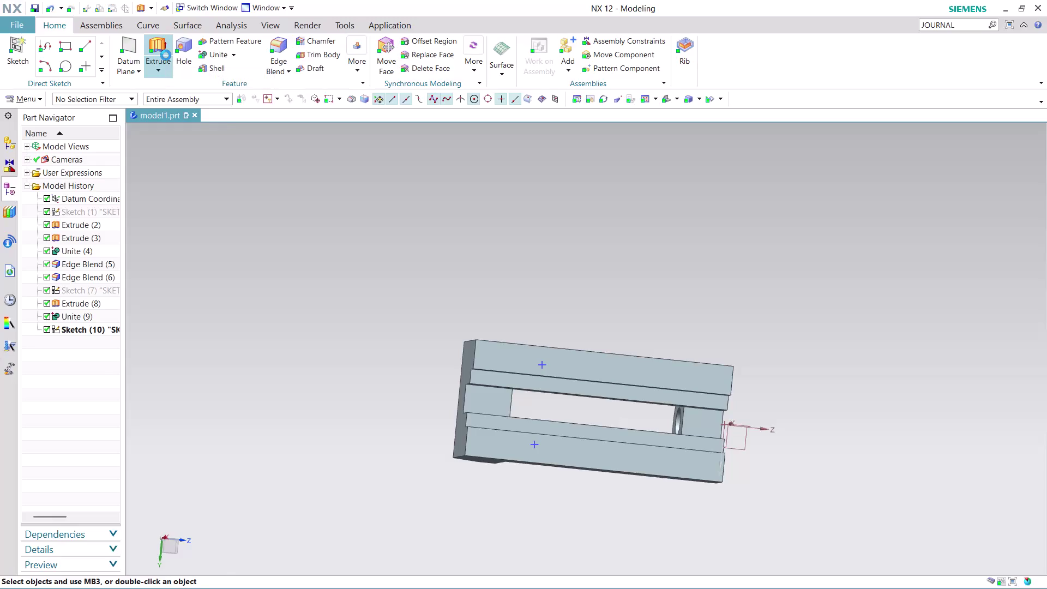
Dismiss the license error and pick the Circle tool for a new sketch.
click(187, 53)
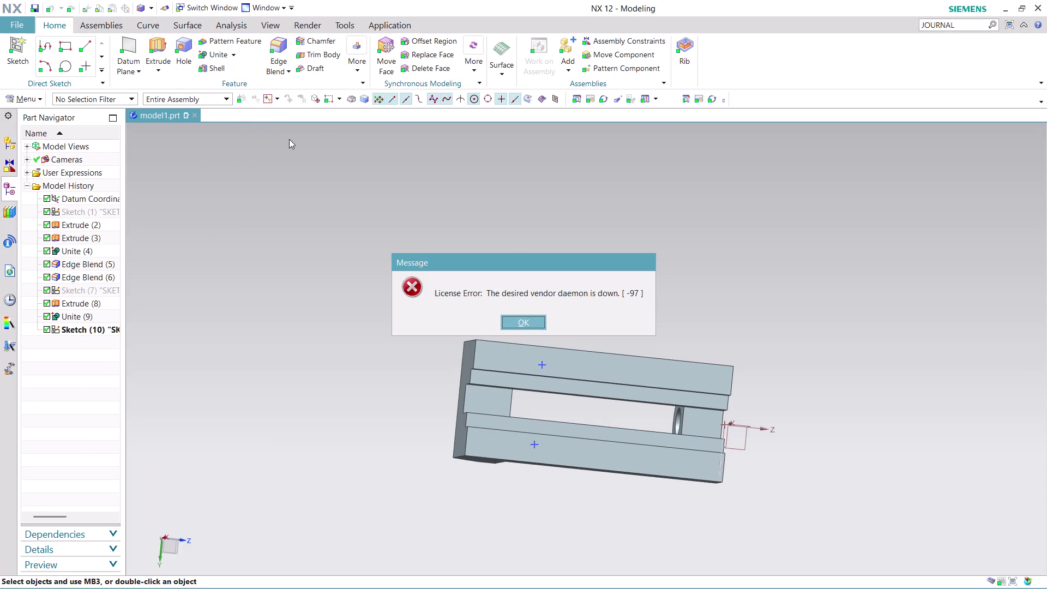
click(354, 67)
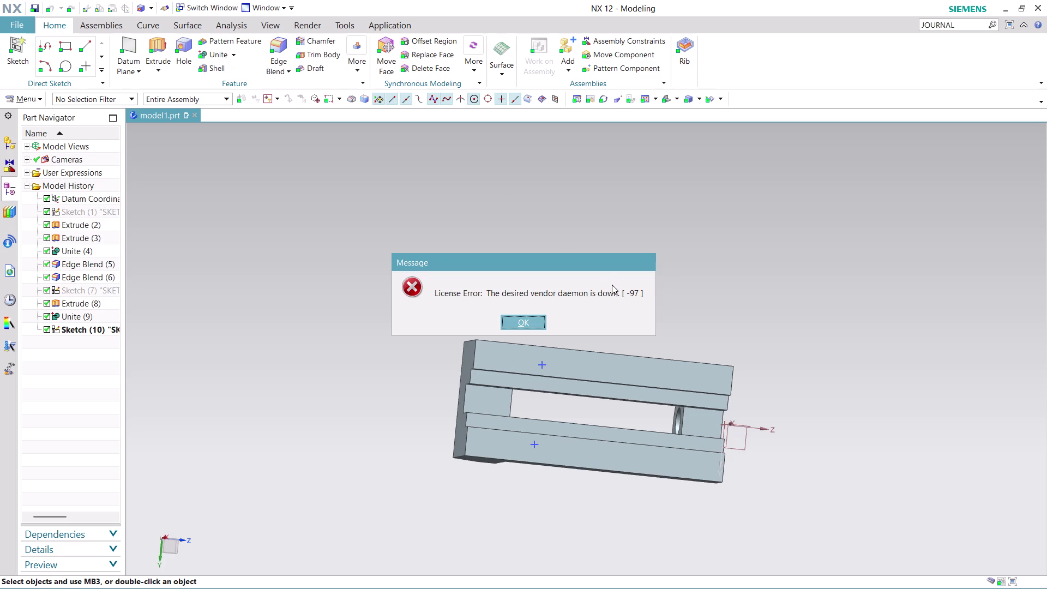
click(531, 323)
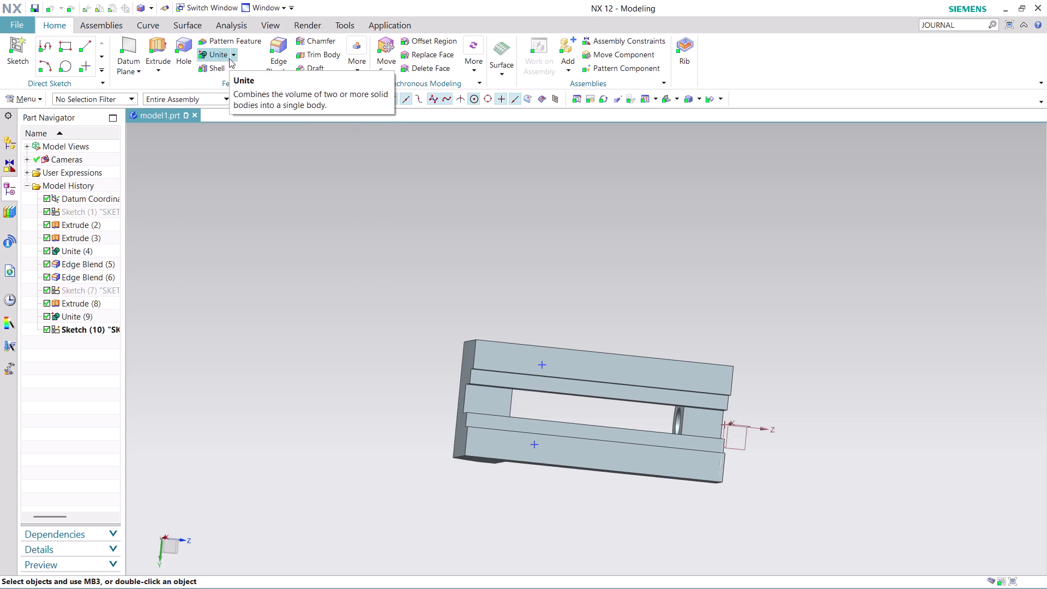
click(64, 62)
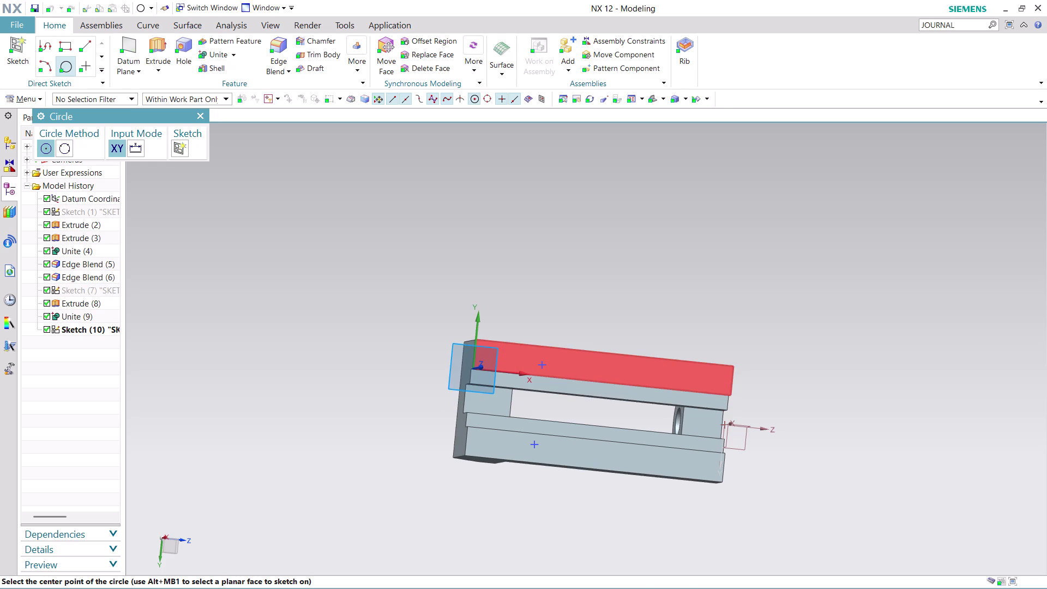
Draw a 6 mm diameter circle centred on the top face edge.
click(542, 365)
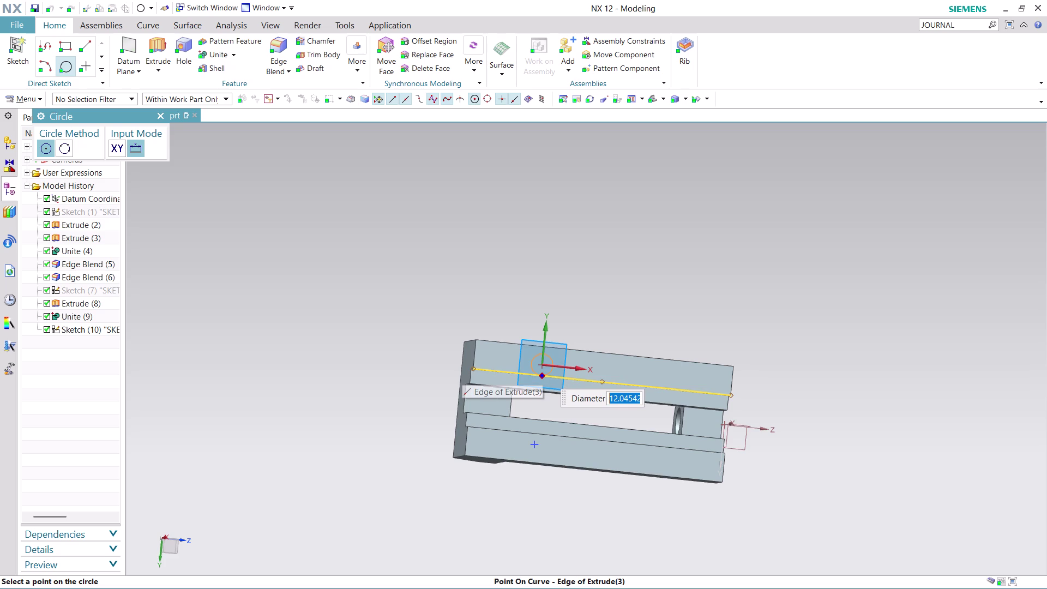
key(6)
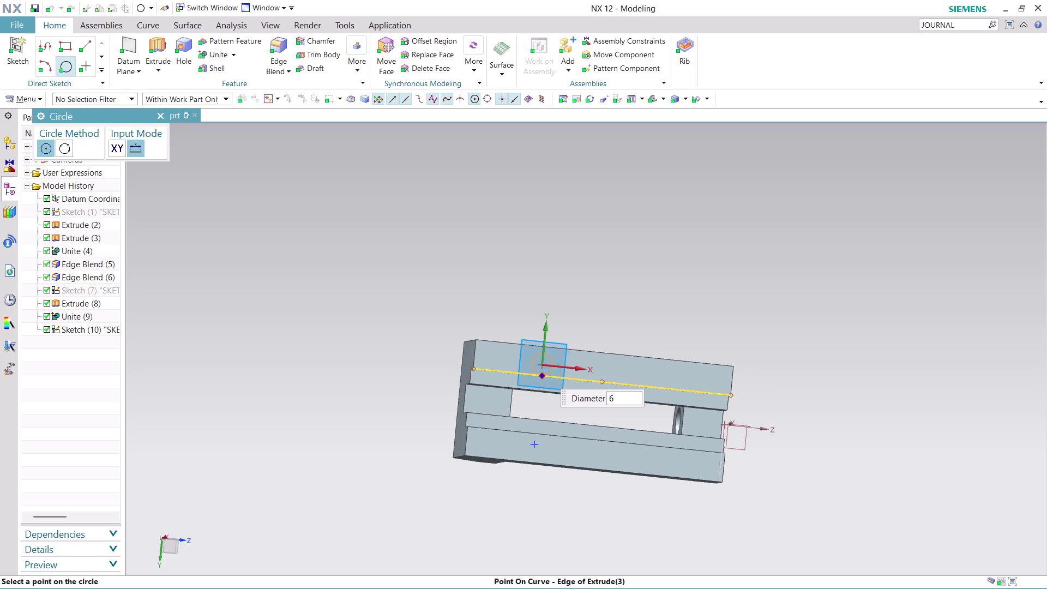
key(Return)
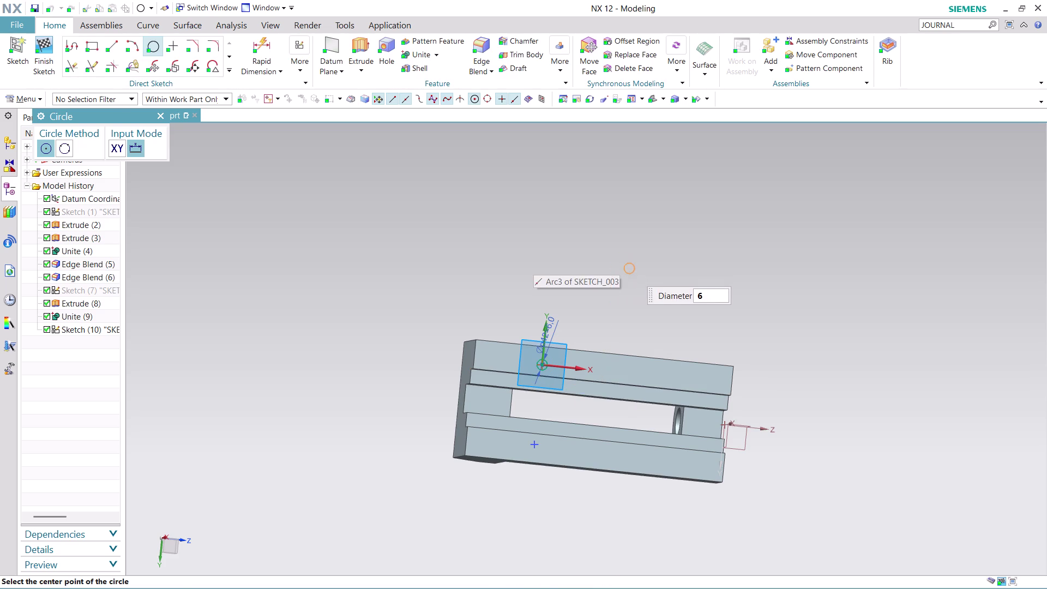
key(Escape)
key(Escape)
Zoom in to check the circle, then browse the More commands gallery.
scroll(up, 3)
scroll(up, 3)
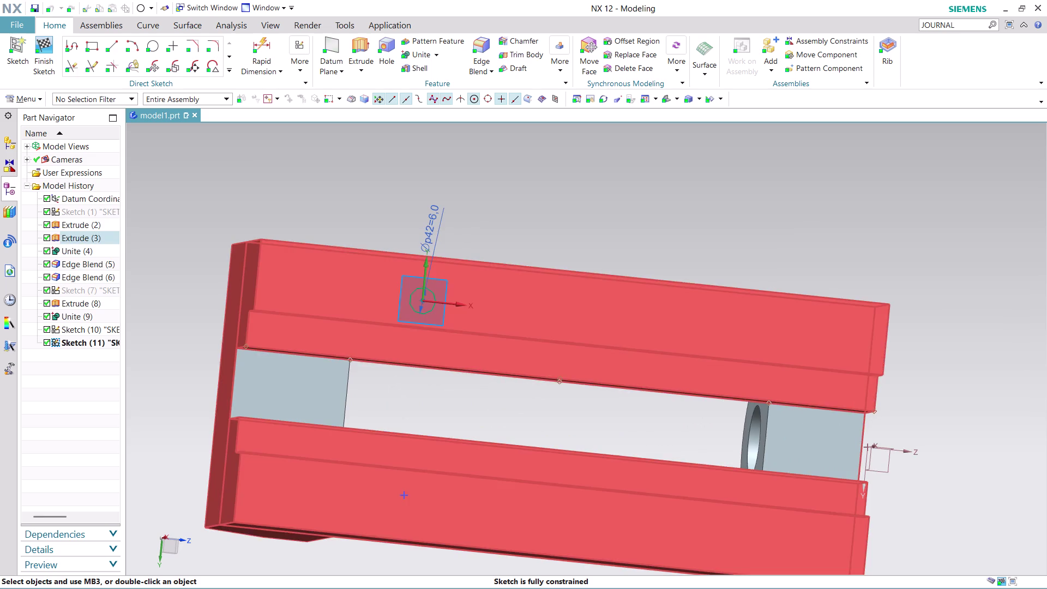
scroll(up, 3)
click(488, 252)
key(Escape)
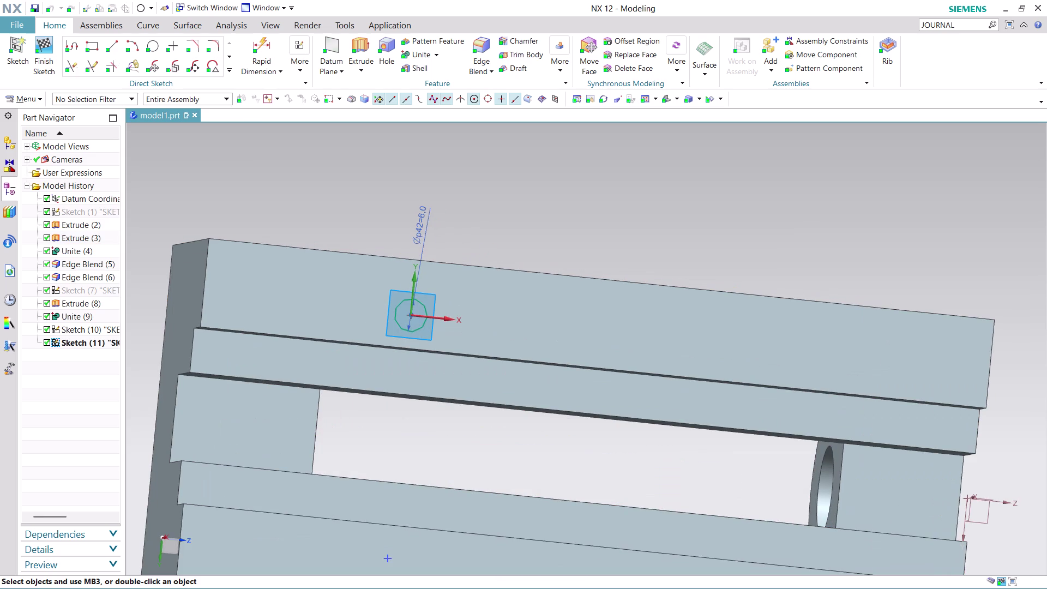
key(Escape)
click(487, 255)
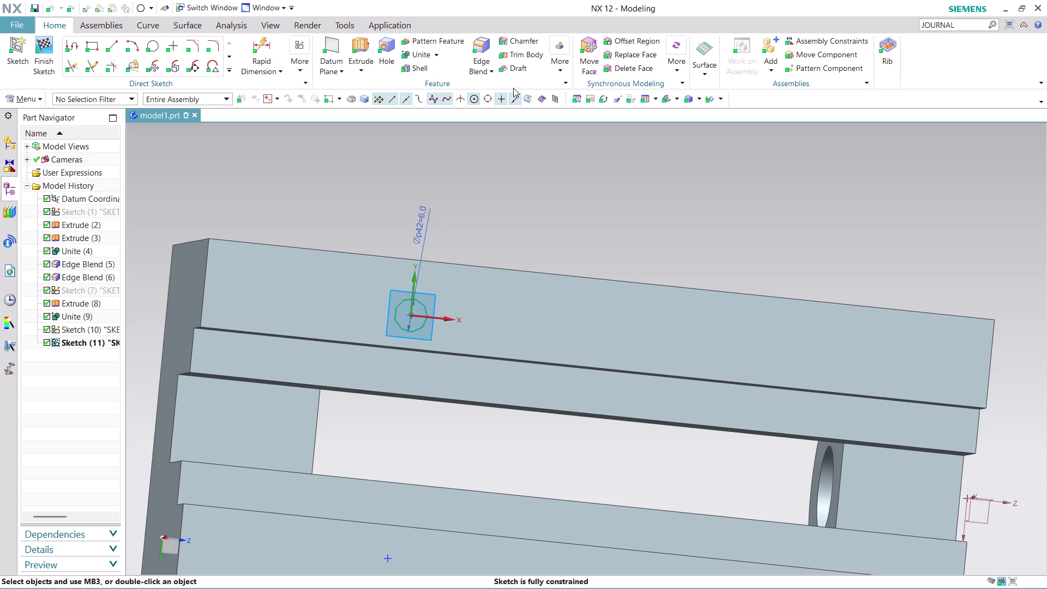
click(566, 70)
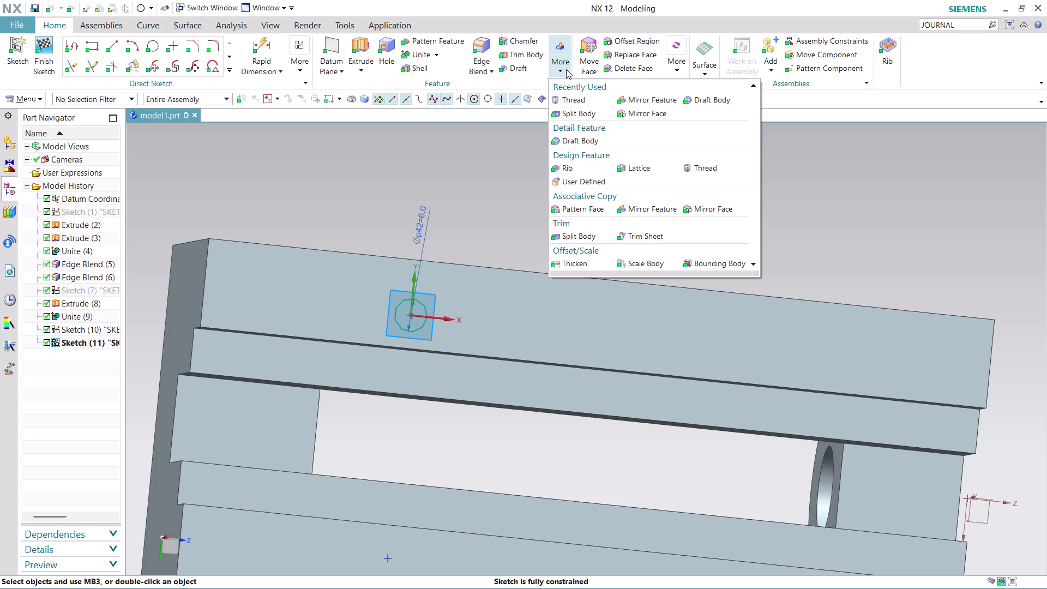
Close the command gallery, finish the circle sketch and zoom out to the block.
key(Escape)
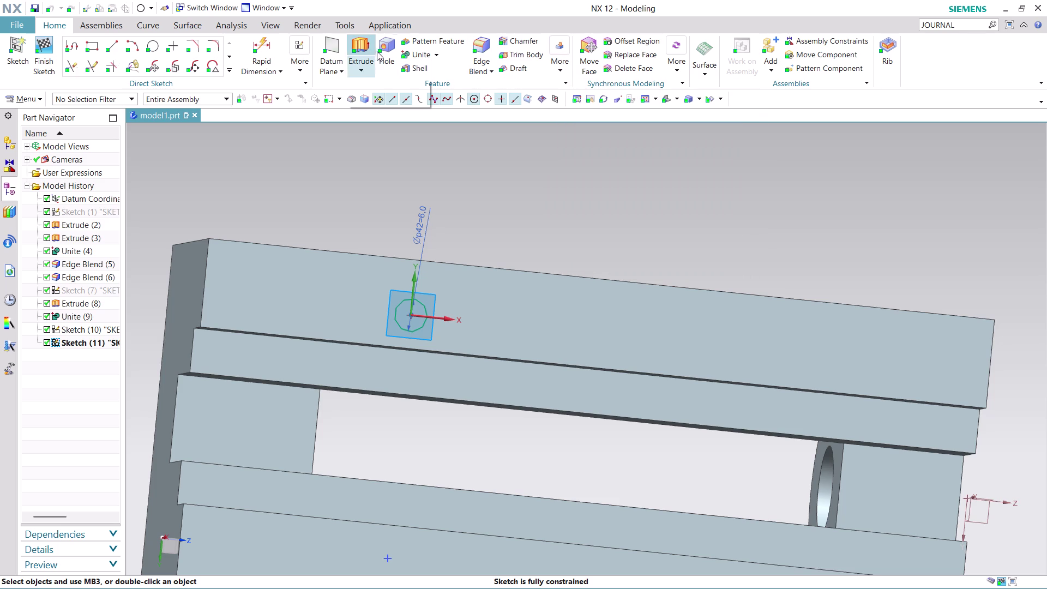
click(389, 52)
click(538, 326)
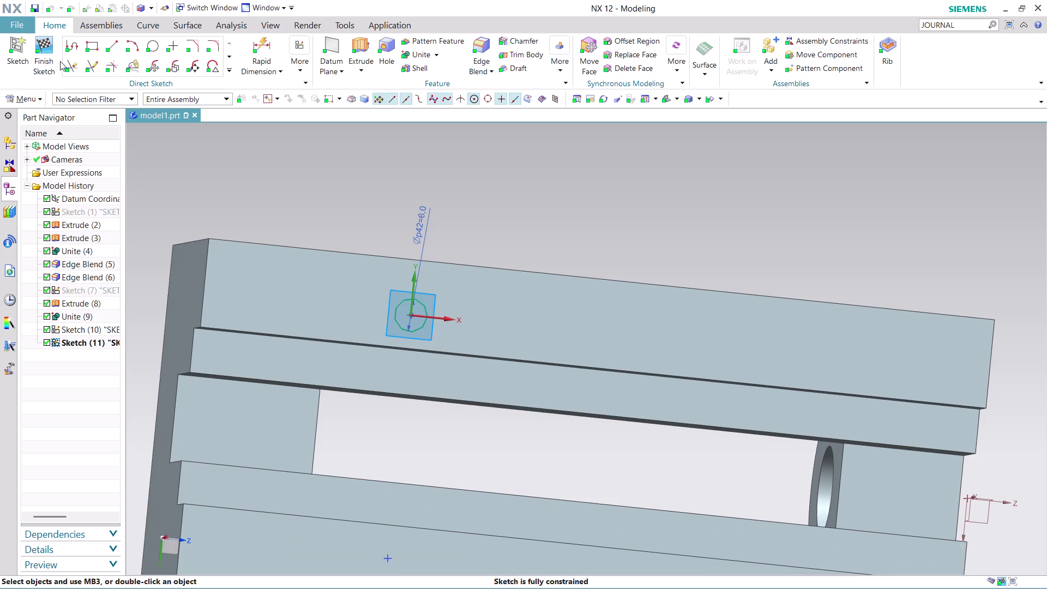
click(44, 59)
scroll(down, 3)
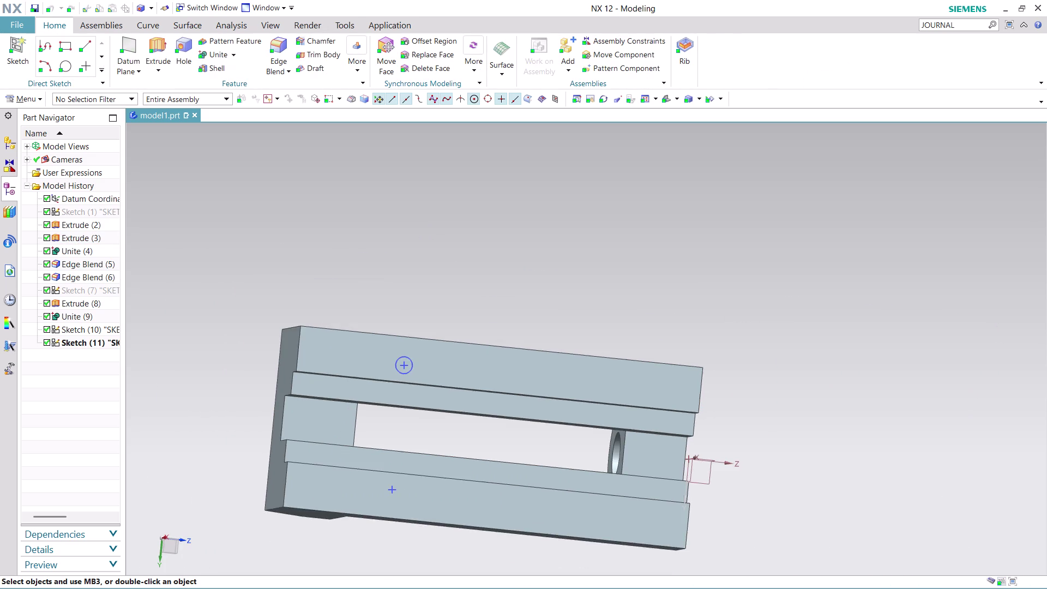
scroll(down, 3)
scroll(up, 3)
scroll(up, 3)
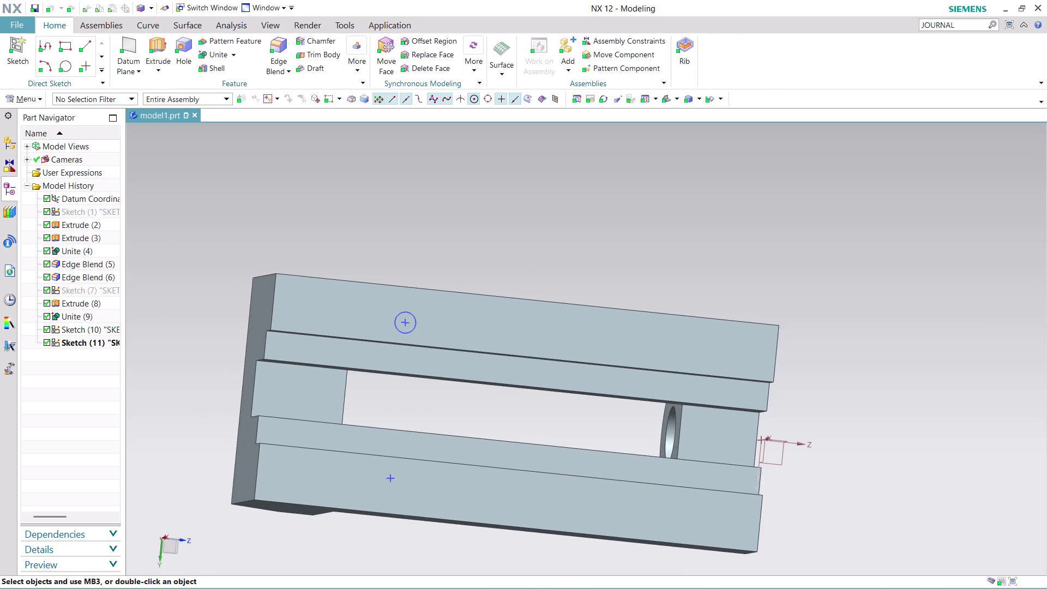
click(154, 42)
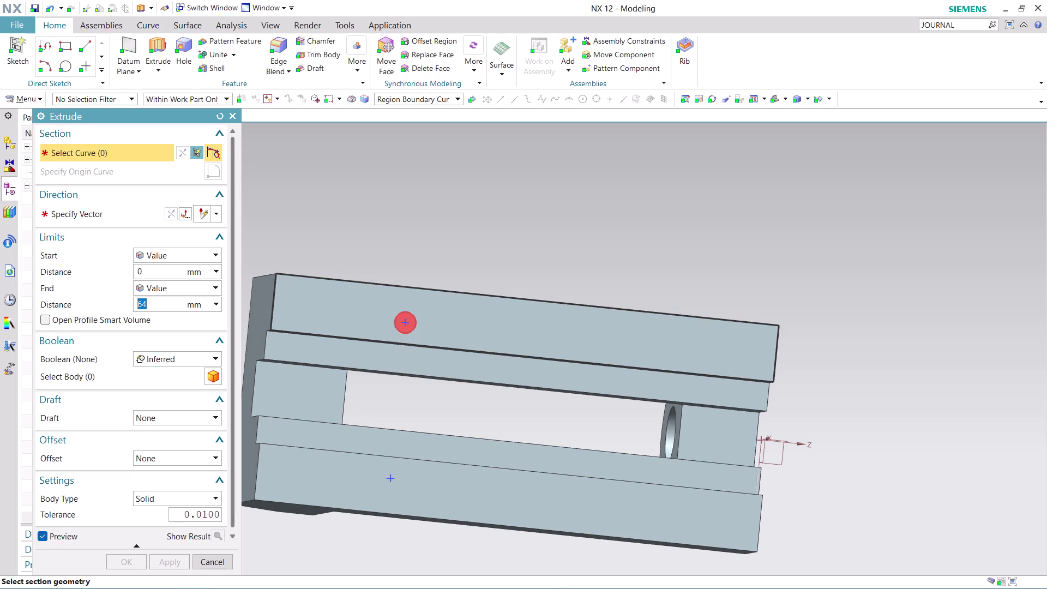
Extrude the 6 mm circle as Subtract, reversed into the block, 10 mm end distance.
click(412, 321)
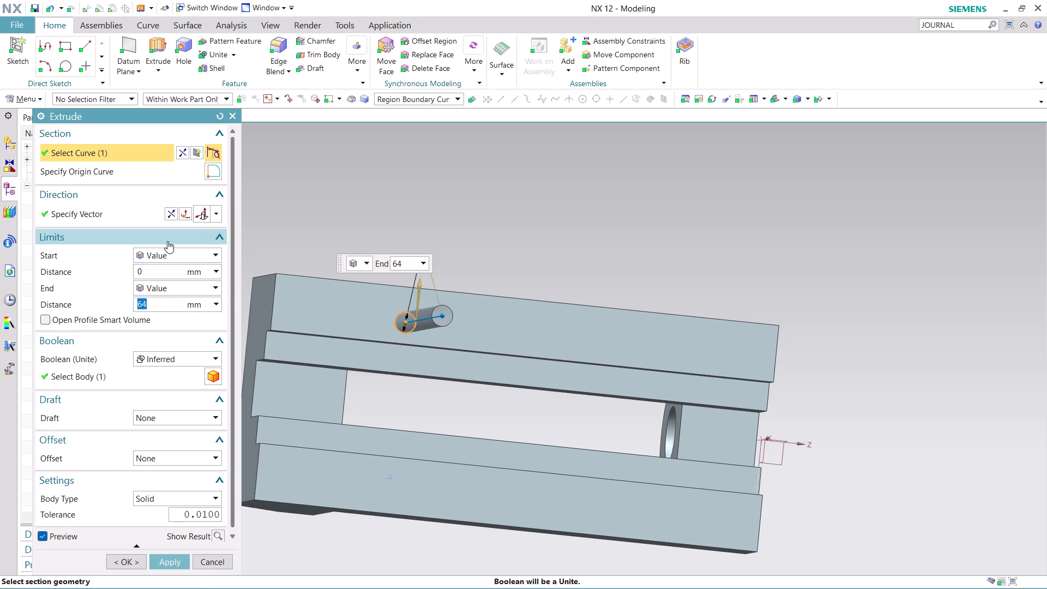
click(211, 359)
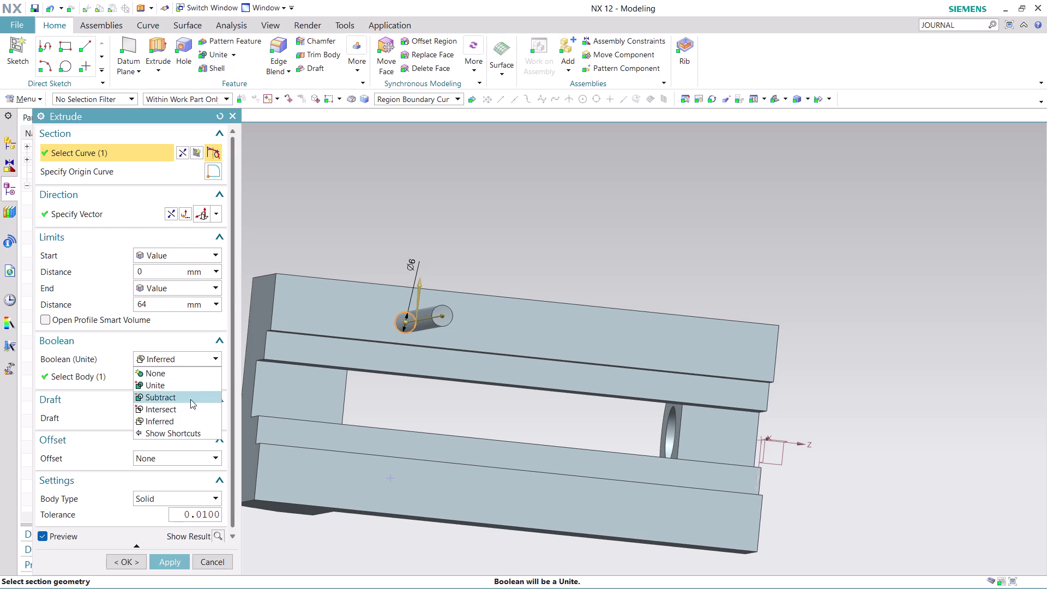
click(190, 399)
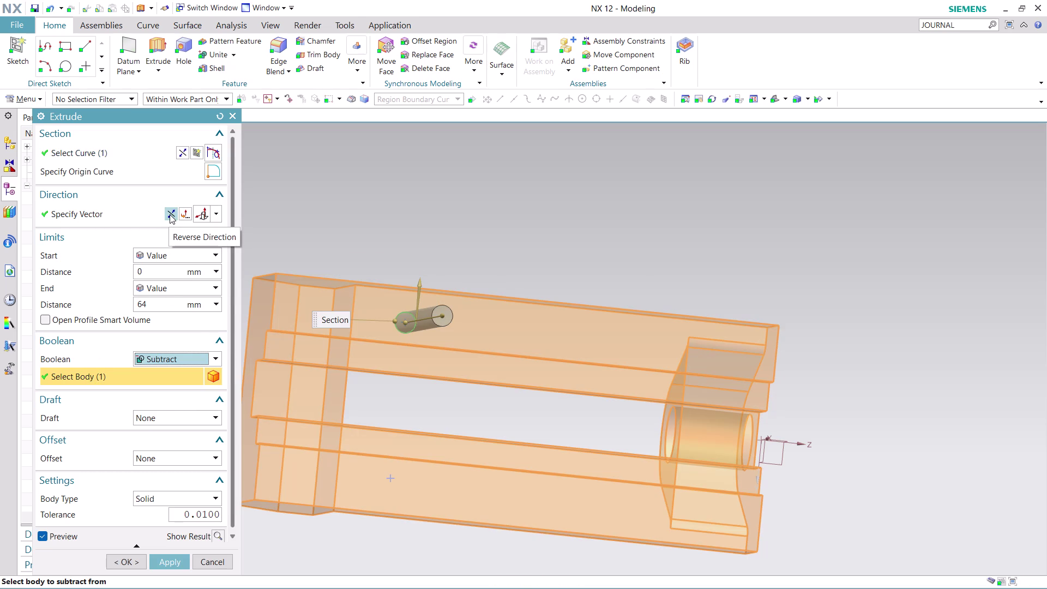
click(170, 214)
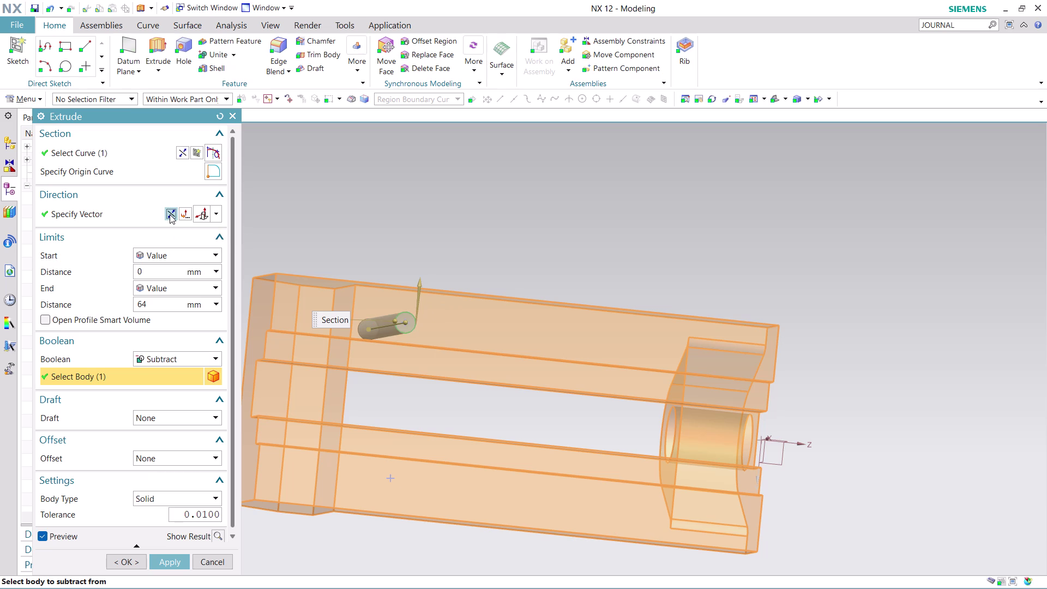
middle_drag(512, 230, 513, 281)
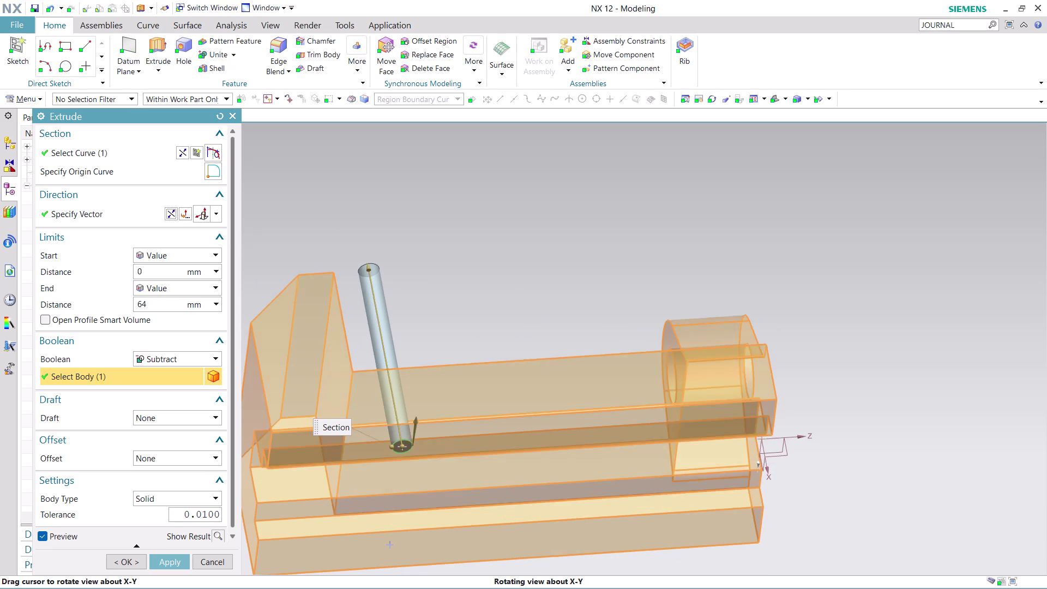
middle_drag(513, 281, 512, 286)
click(165, 297)
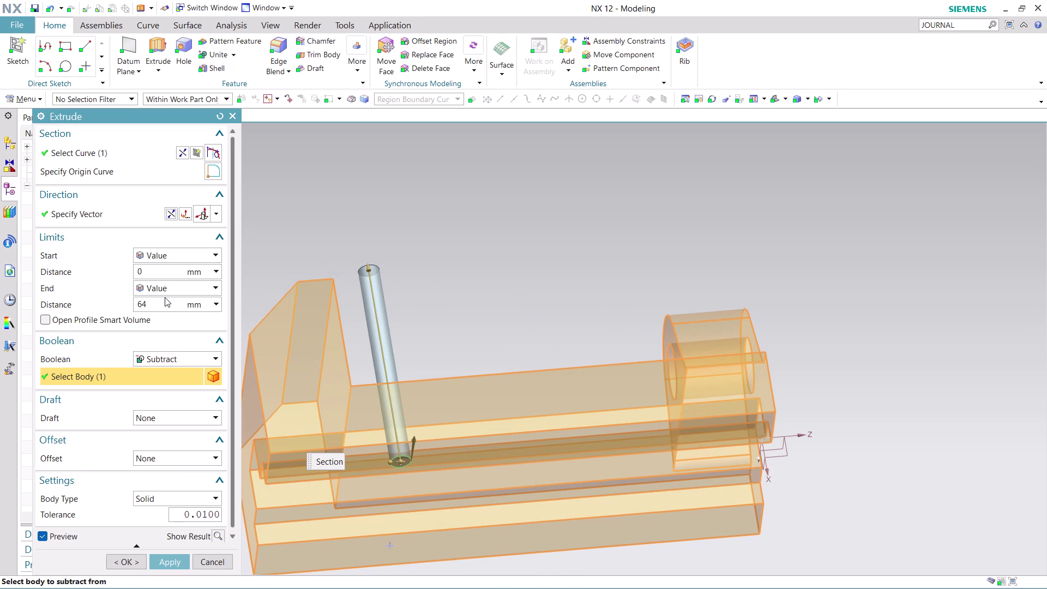
double_click(163, 306)
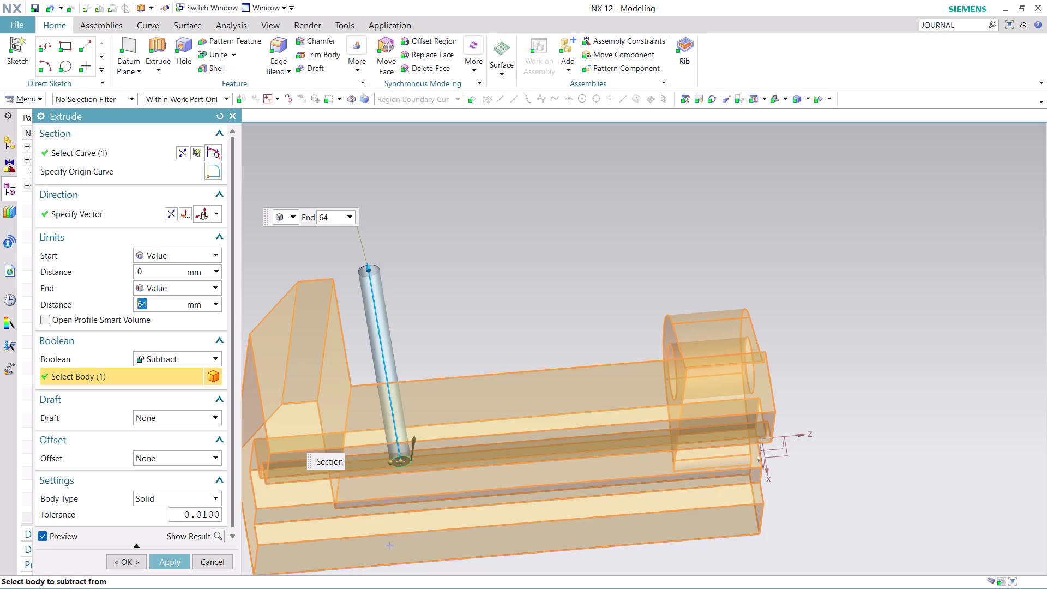
text(10)
Apply the 10 mm deep hole cut, inspect it, and close Extrude.
click(170, 567)
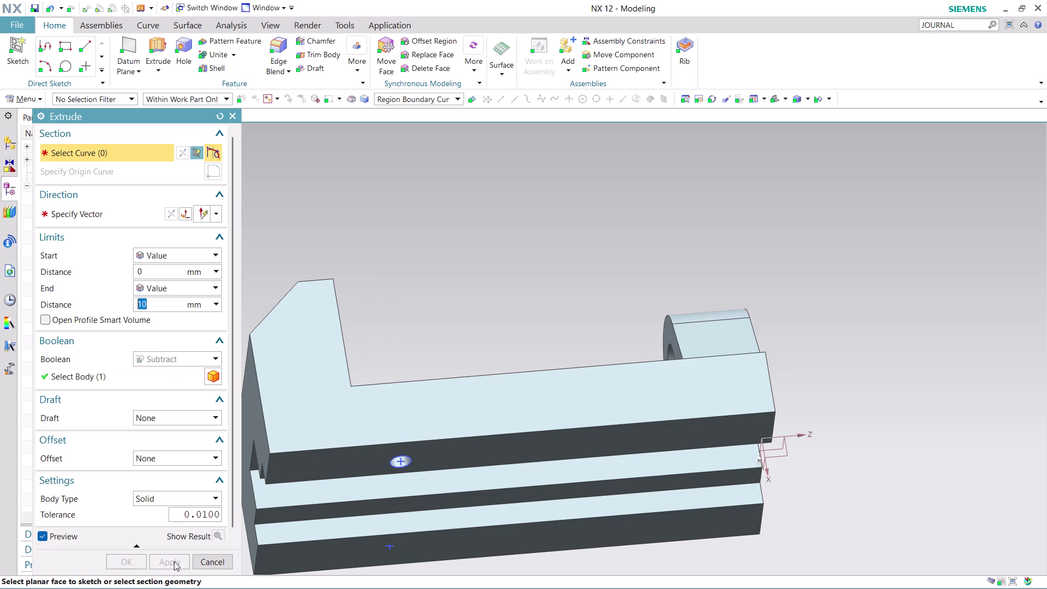
middle_drag(454, 338, 450, 328)
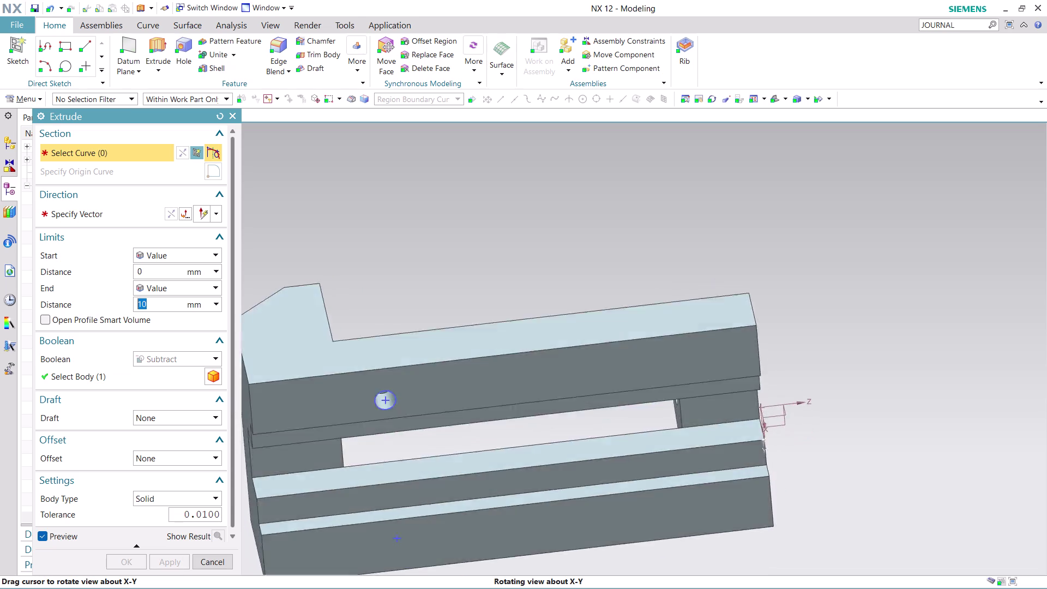
middle_drag(451, 328, 445, 292)
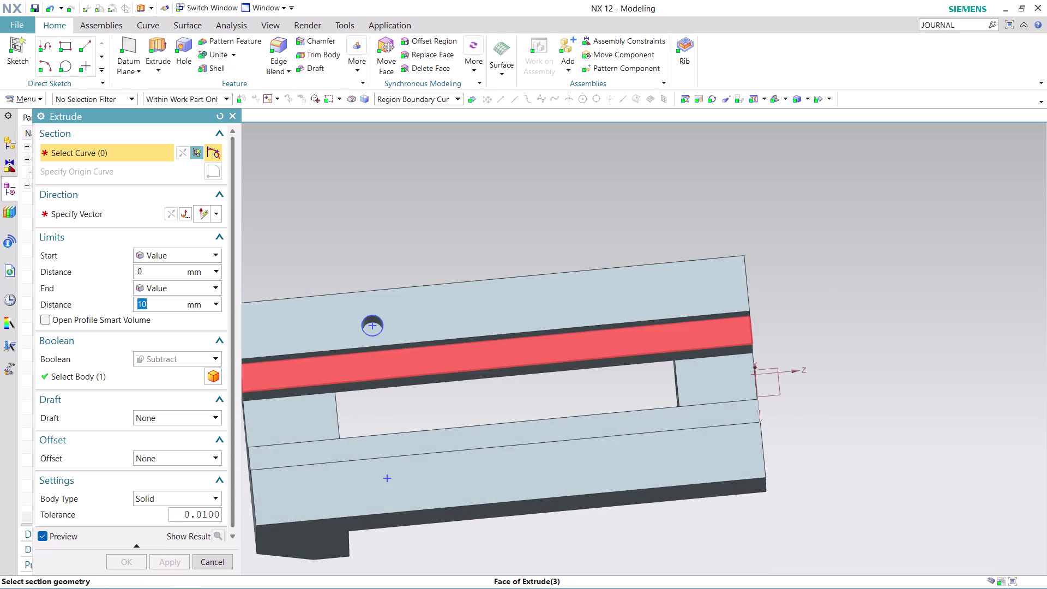
scroll(up, 3)
scroll(down, 3)
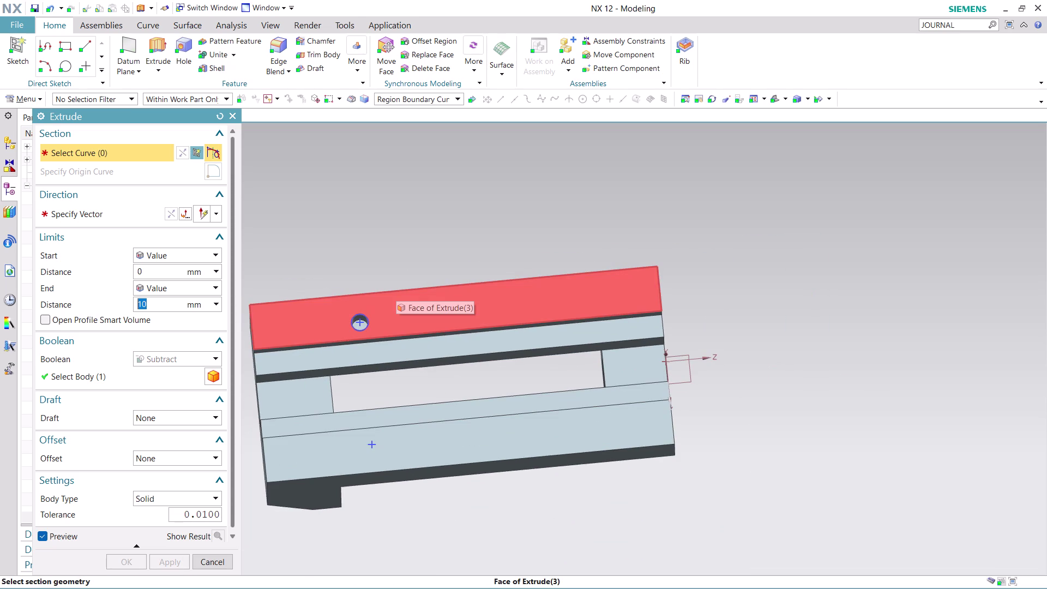
scroll(up, 3)
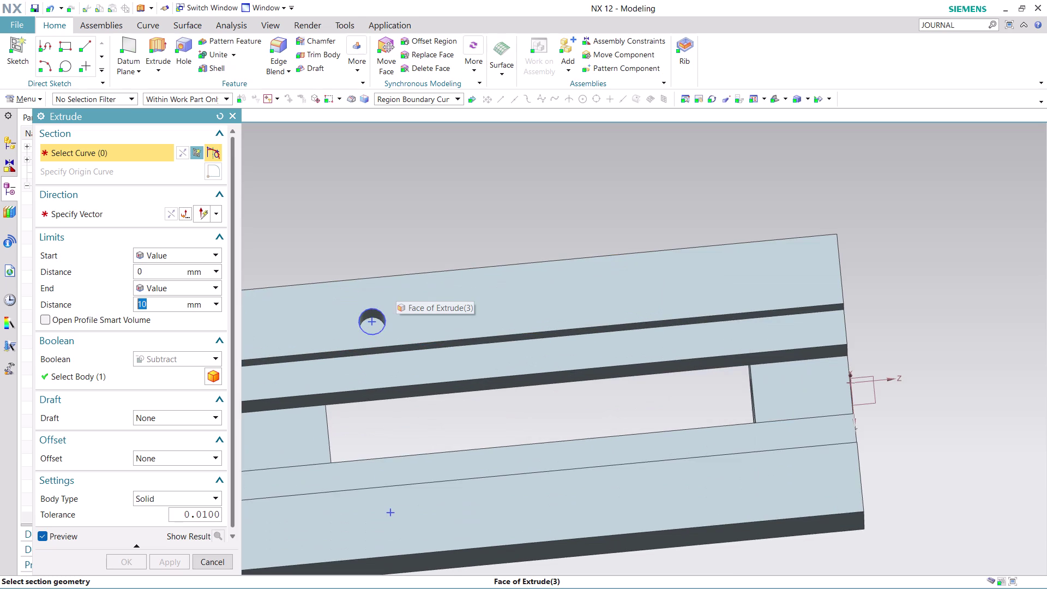
click(211, 559)
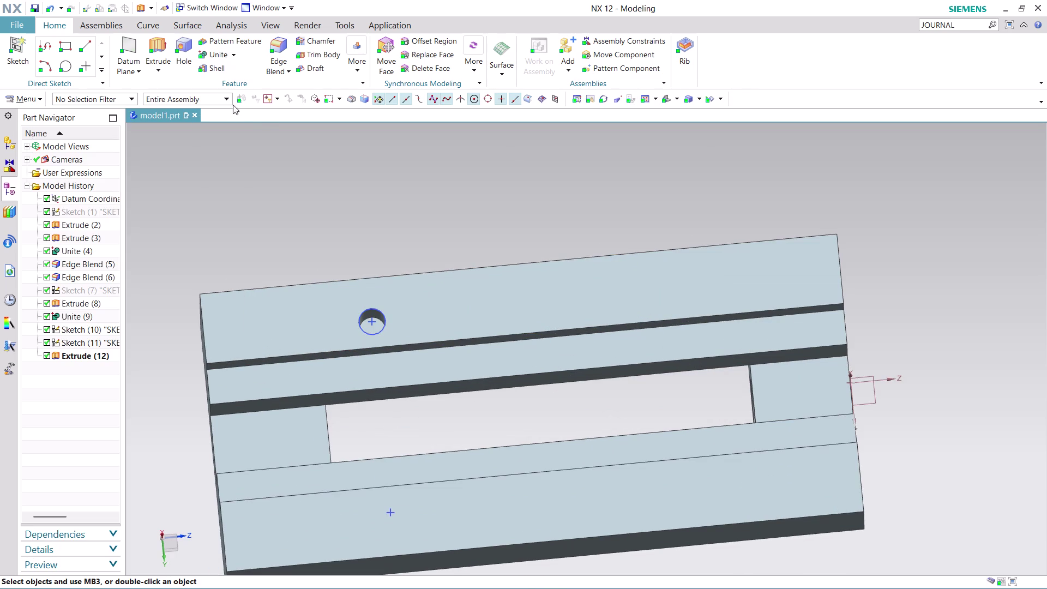
click(251, 40)
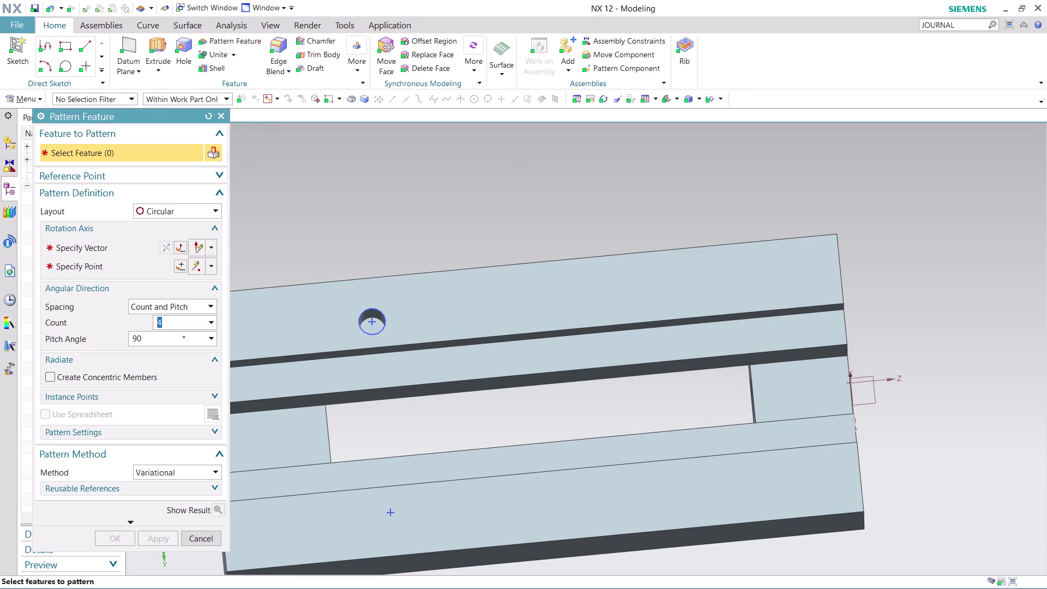
Pick the hole for a count-2 linear pattern along the top edge, then cancel.
click(376, 316)
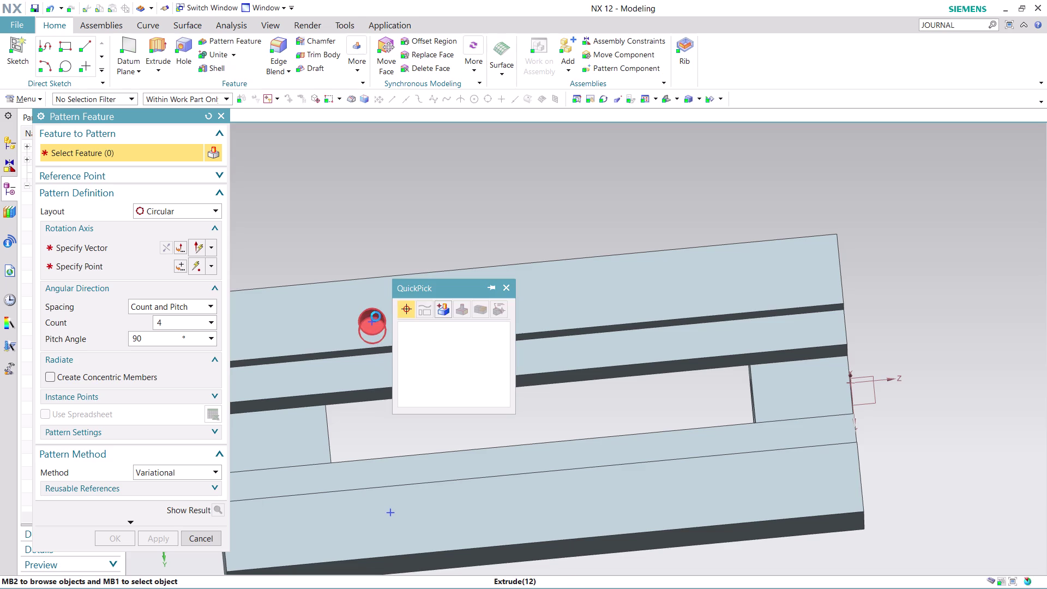
click(440, 330)
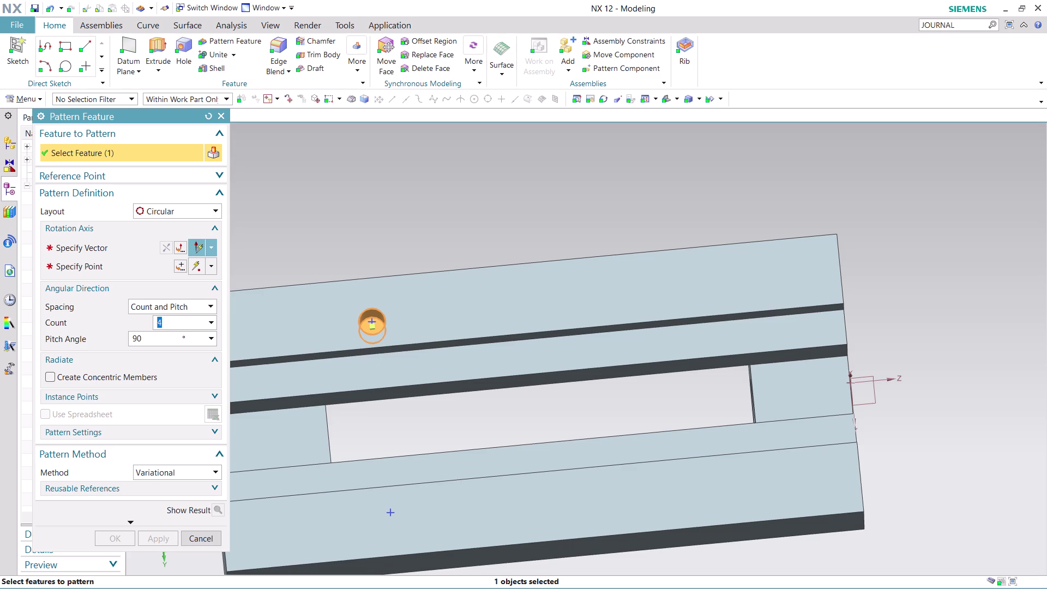
key(2)
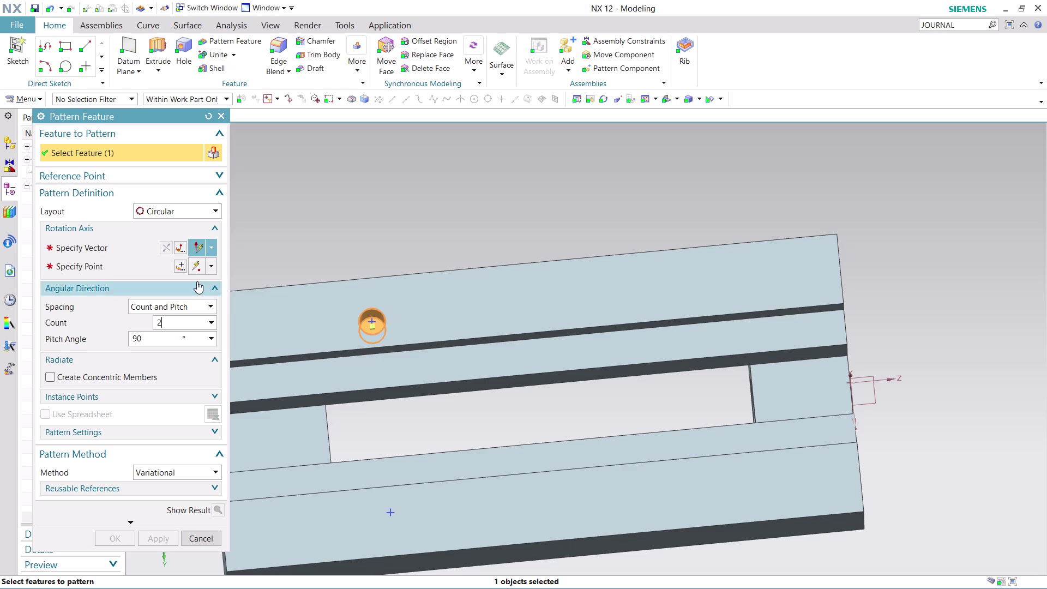
click(100, 249)
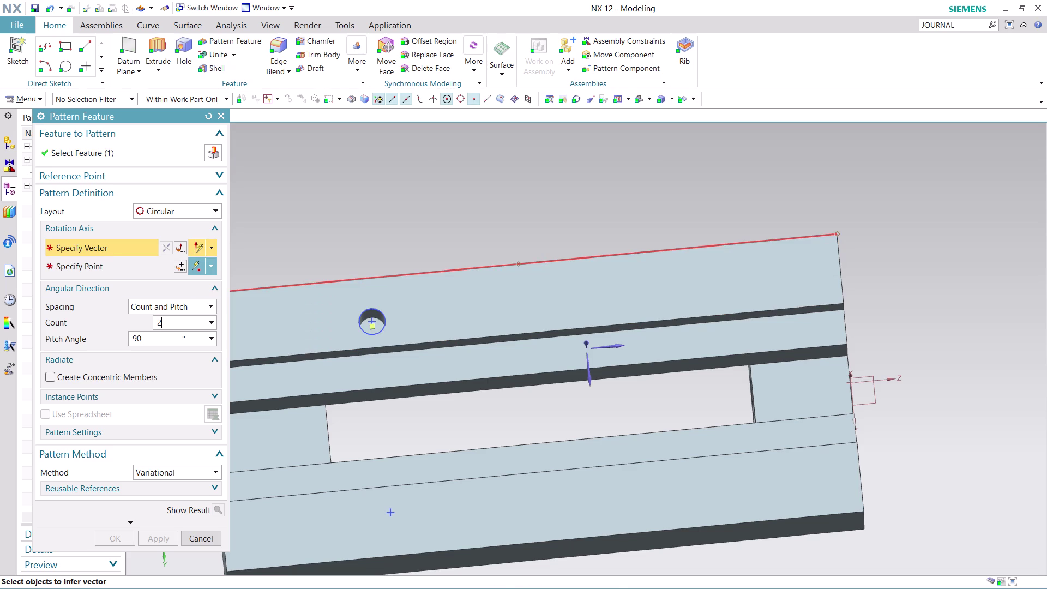
click(447, 271)
scroll(down, 3)
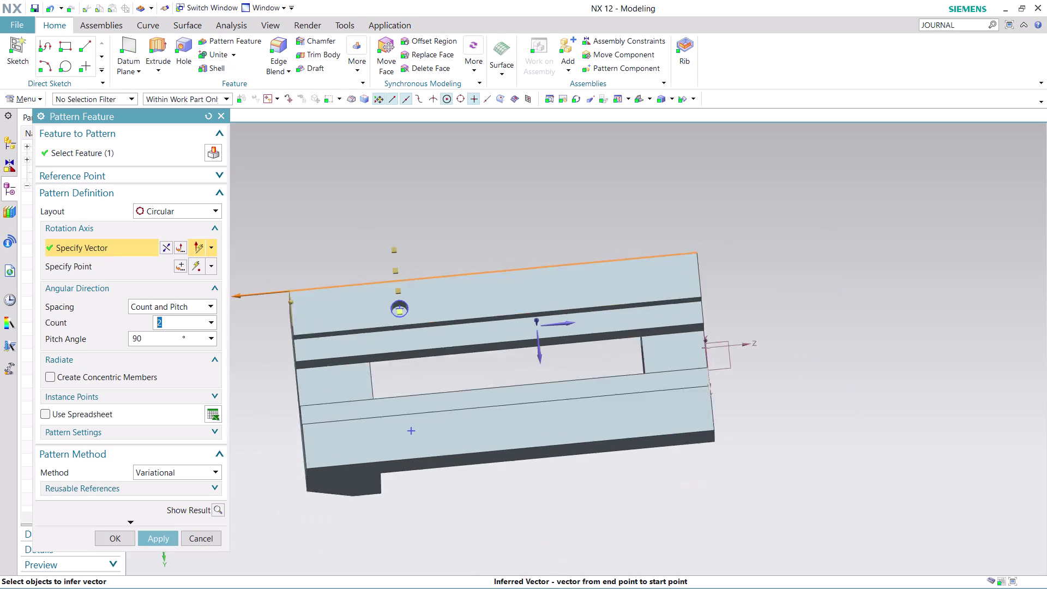
scroll(down, 3)
scroll(up, 3)
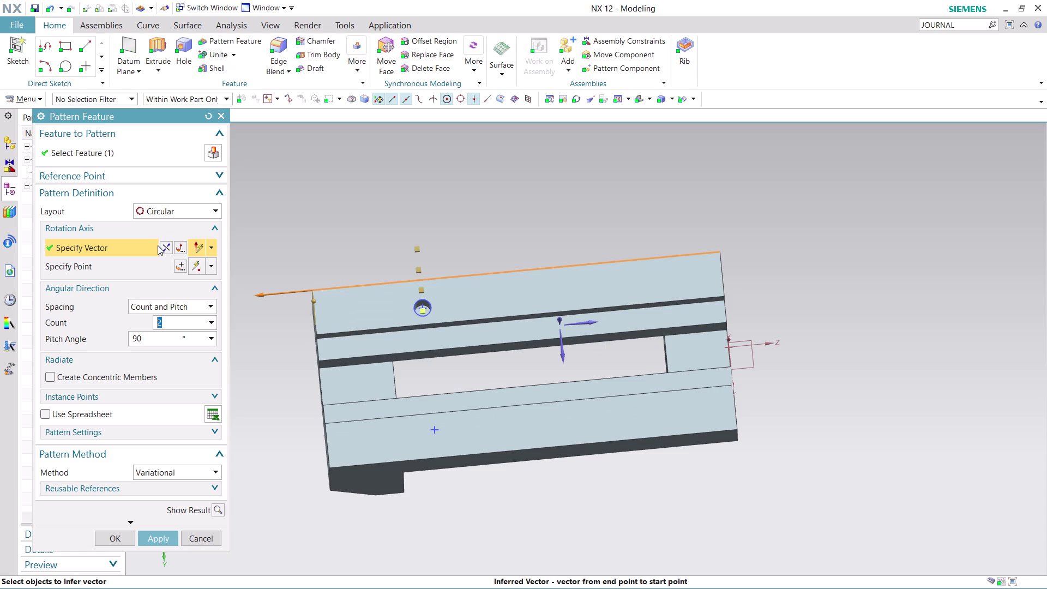
click(212, 209)
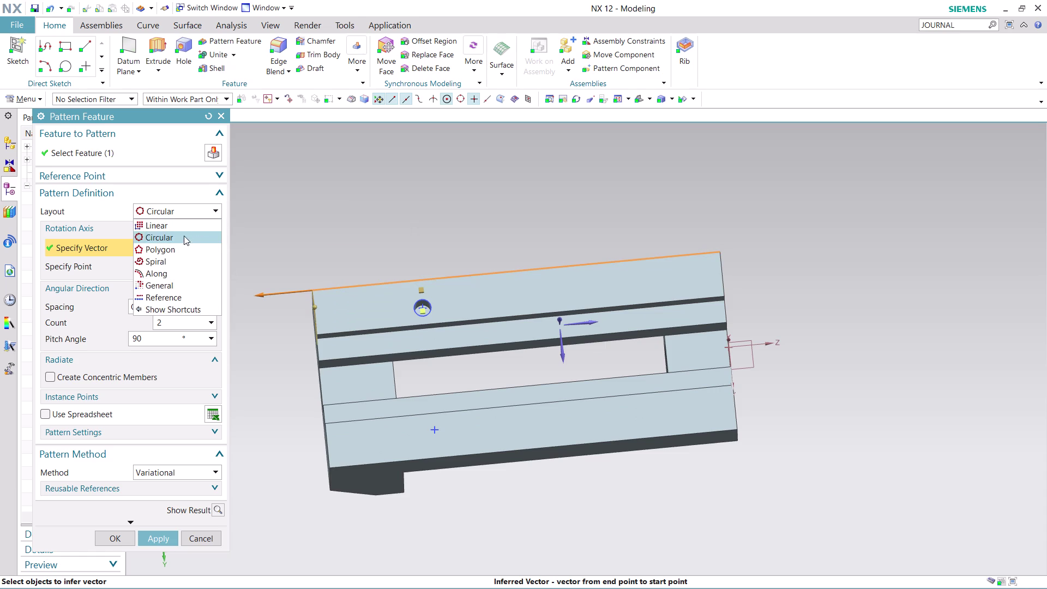
click(184, 229)
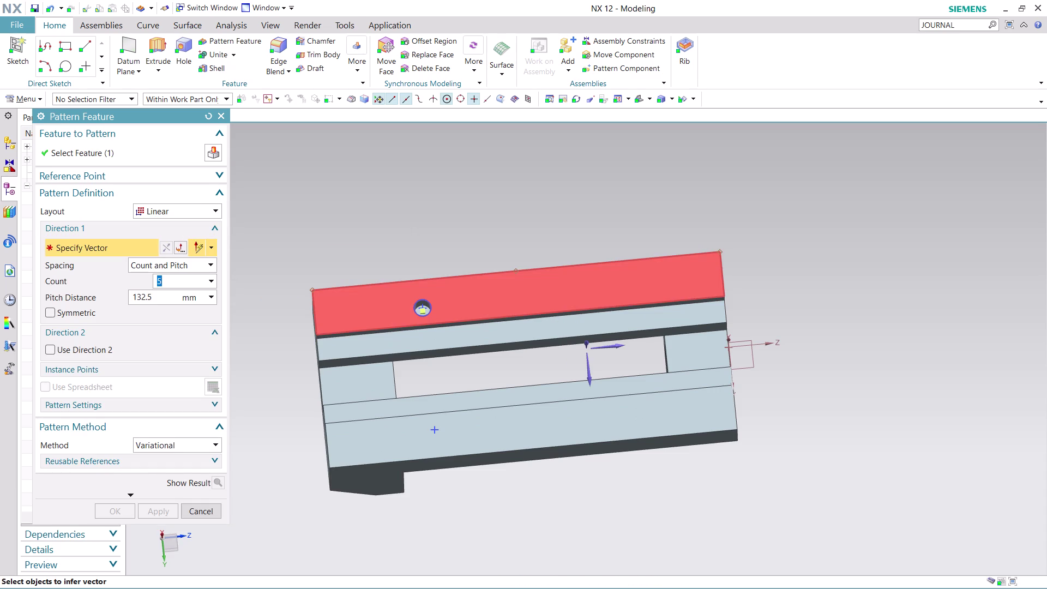
click(490, 276)
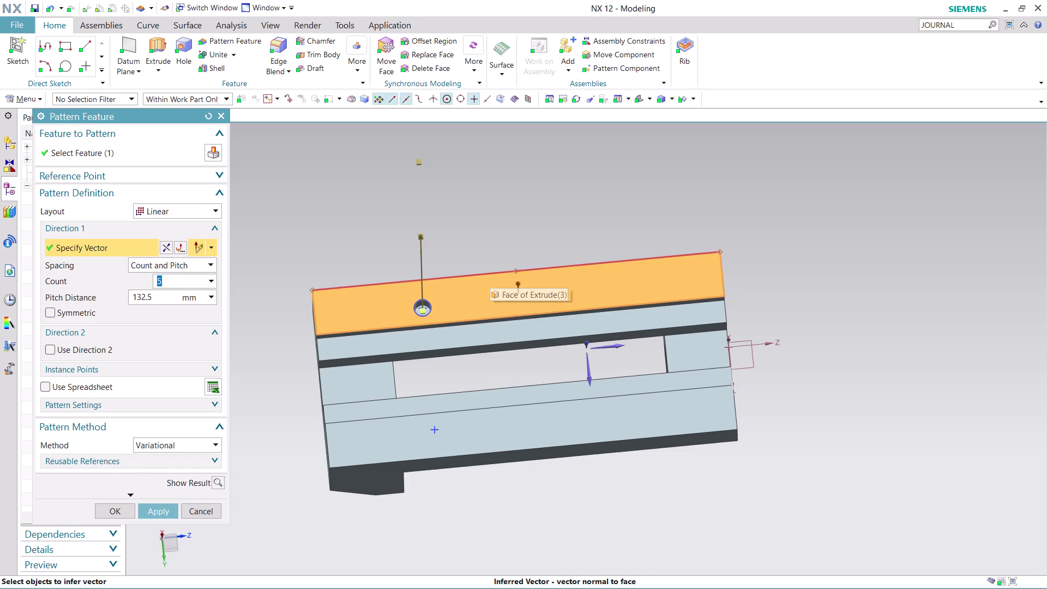
key(Escape)
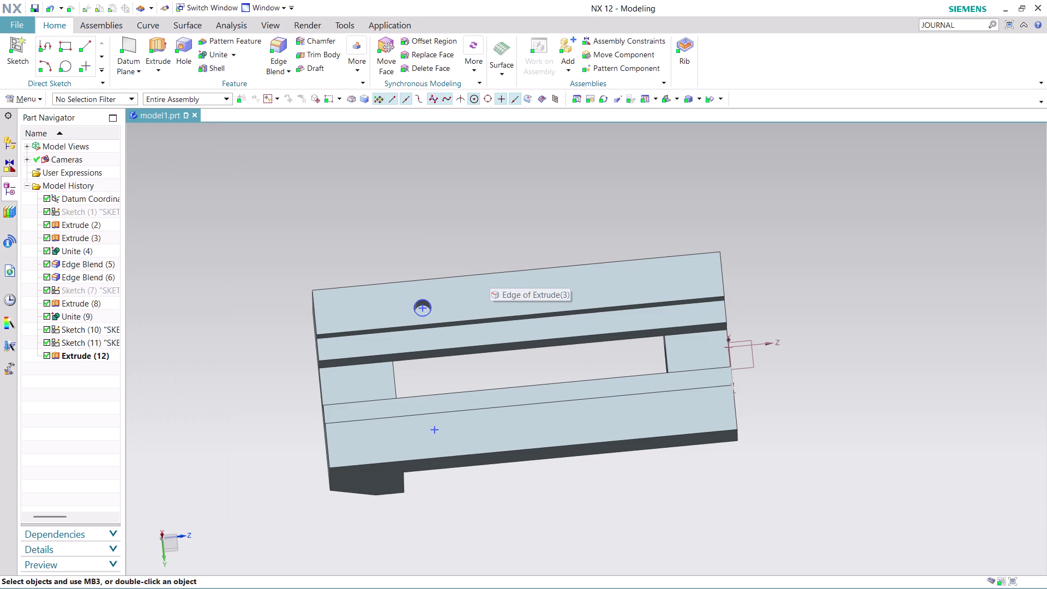
Pattern the hole linearly along the reversed top edge with 70 mm pitch.
click(240, 41)
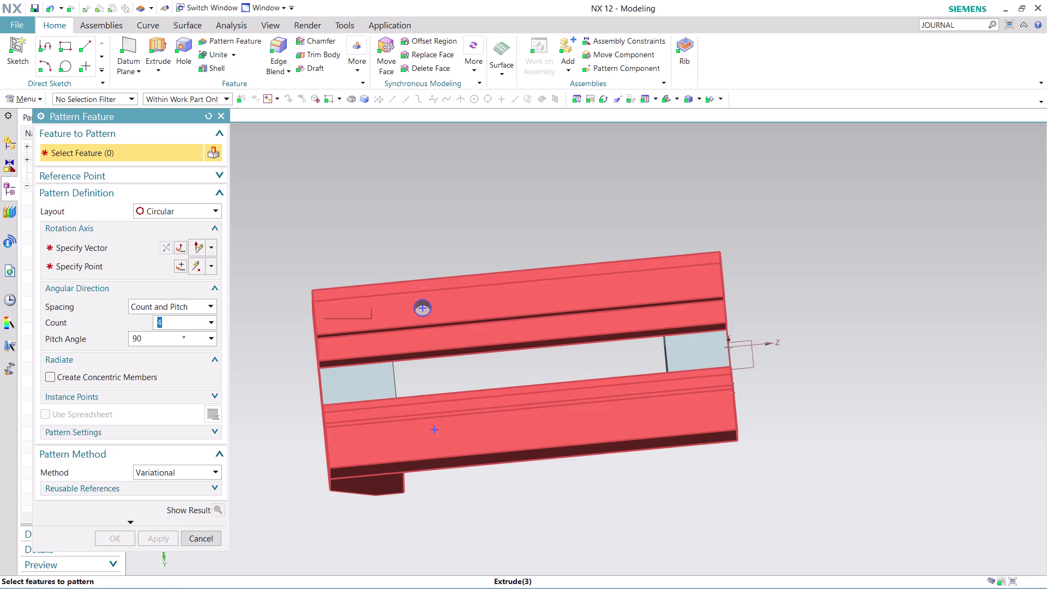
scroll(up, 3)
click(215, 206)
click(208, 226)
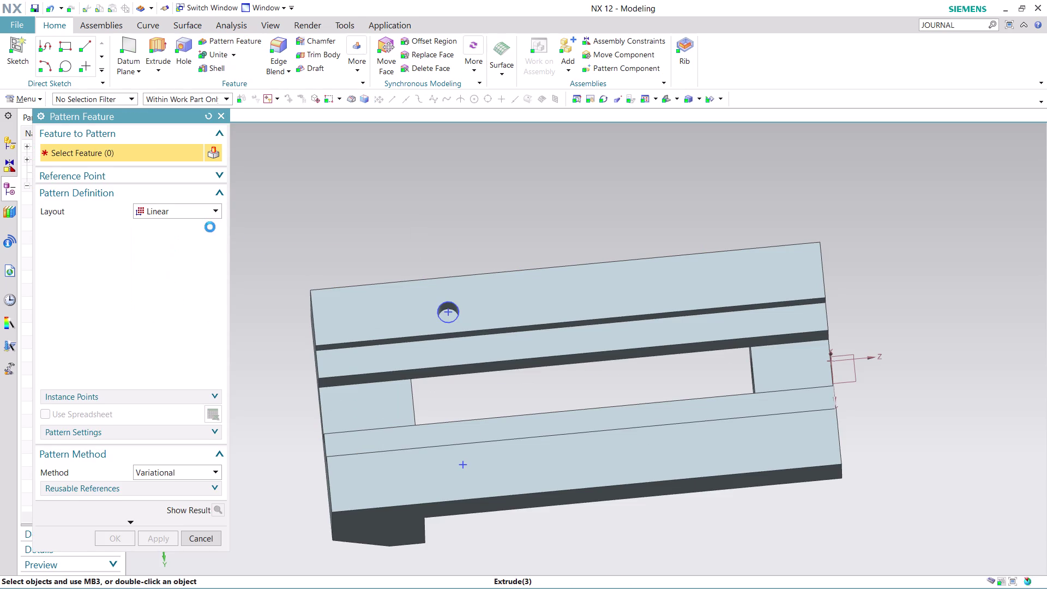
scroll(up, 3)
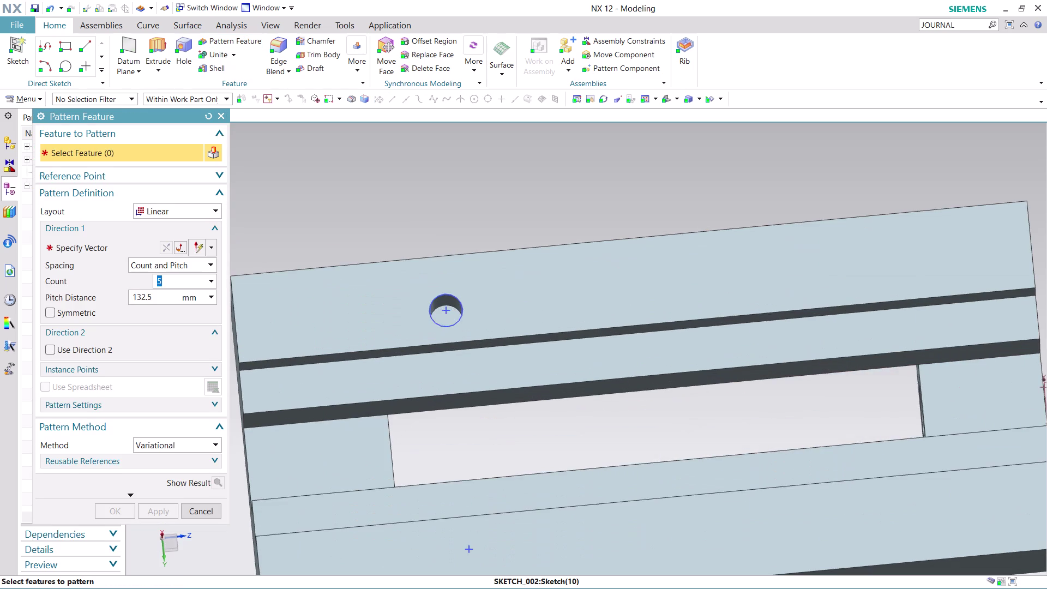
click(450, 316)
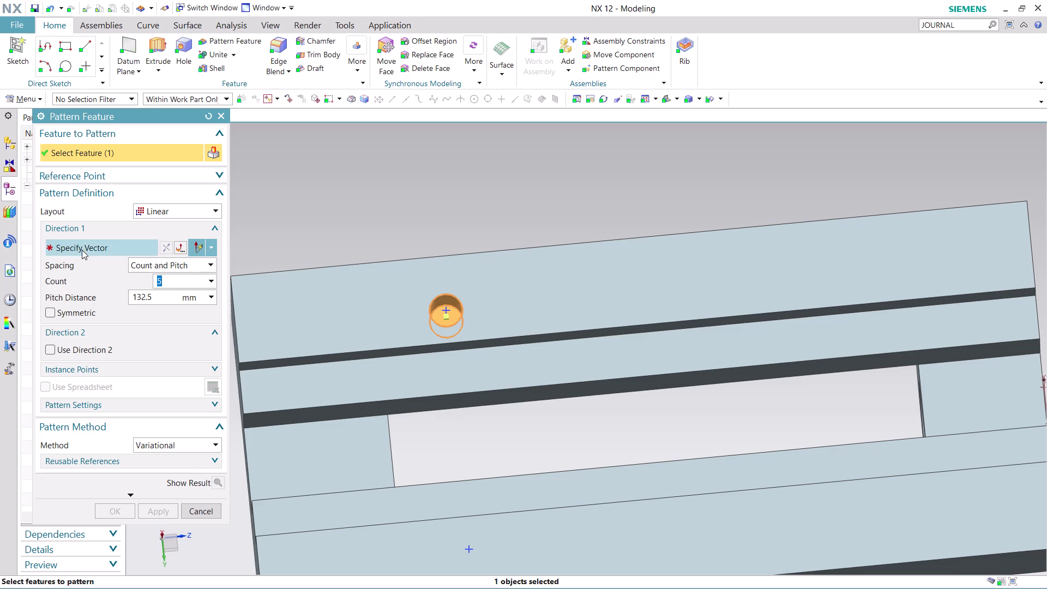
click(89, 245)
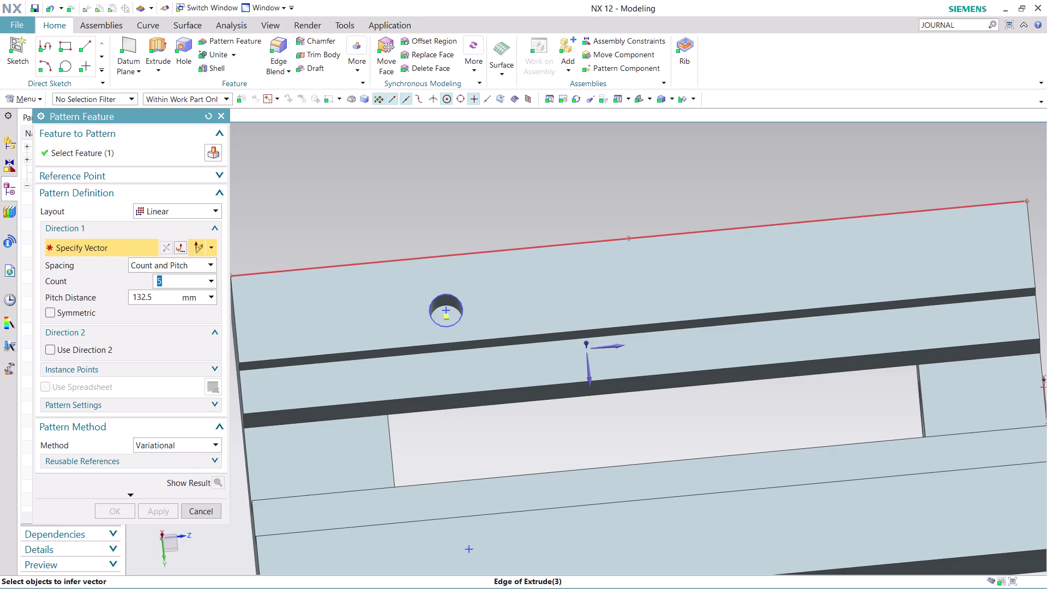
click(534, 245)
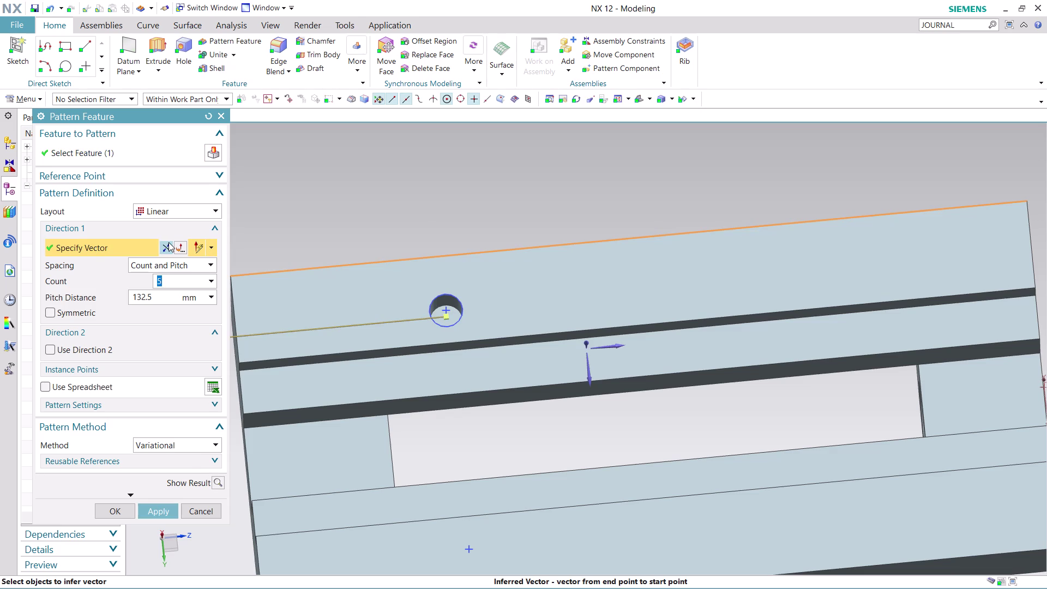
click(168, 242)
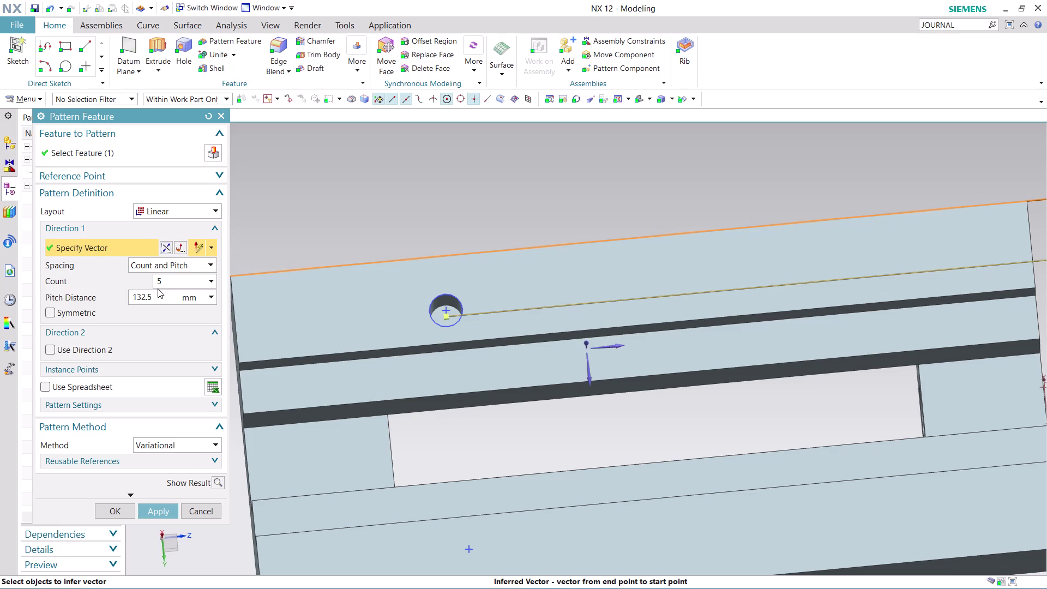
double_click(158, 293)
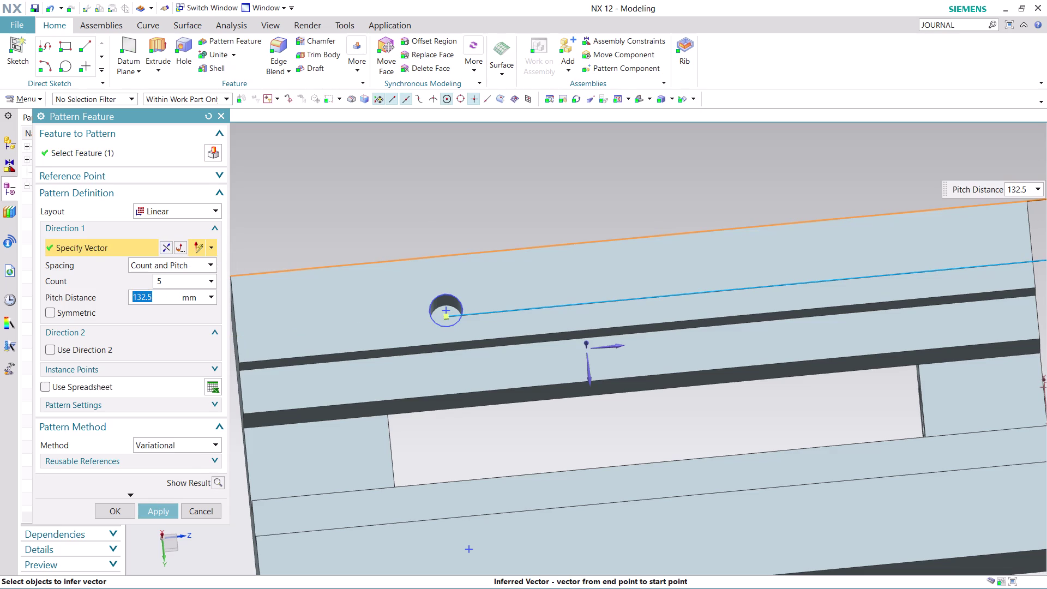
text(70)
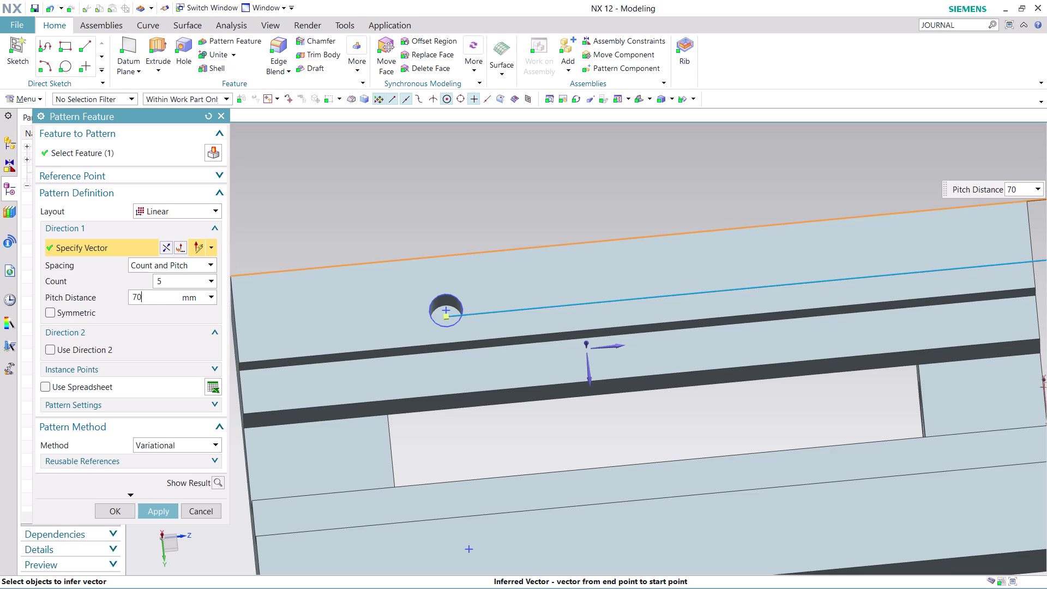
click(163, 512)
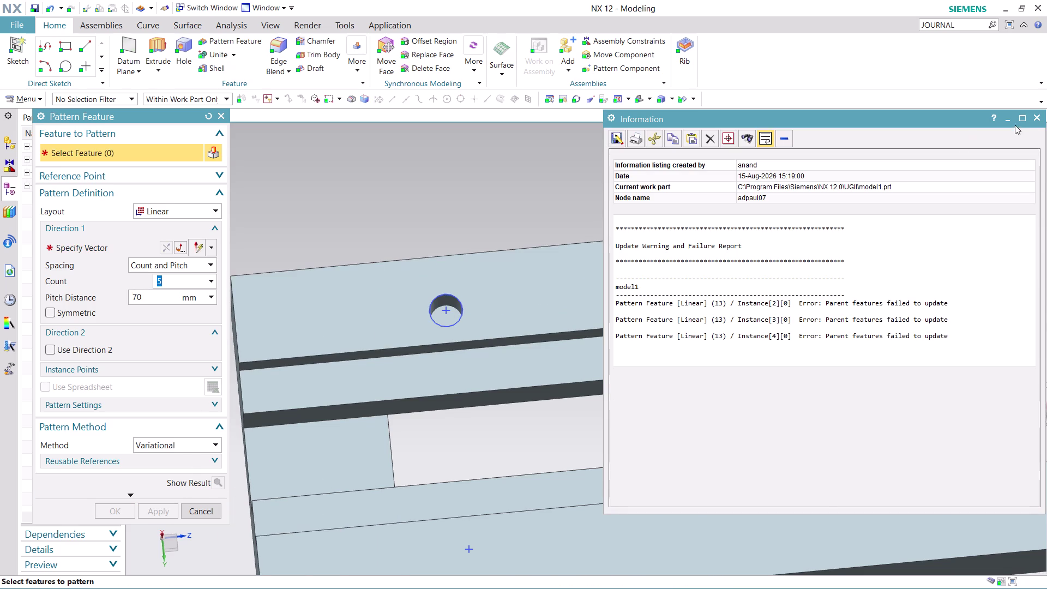
Close the update warning report, inspect the pattern and close Pattern Feature.
click(1043, 113)
scroll(down, 3)
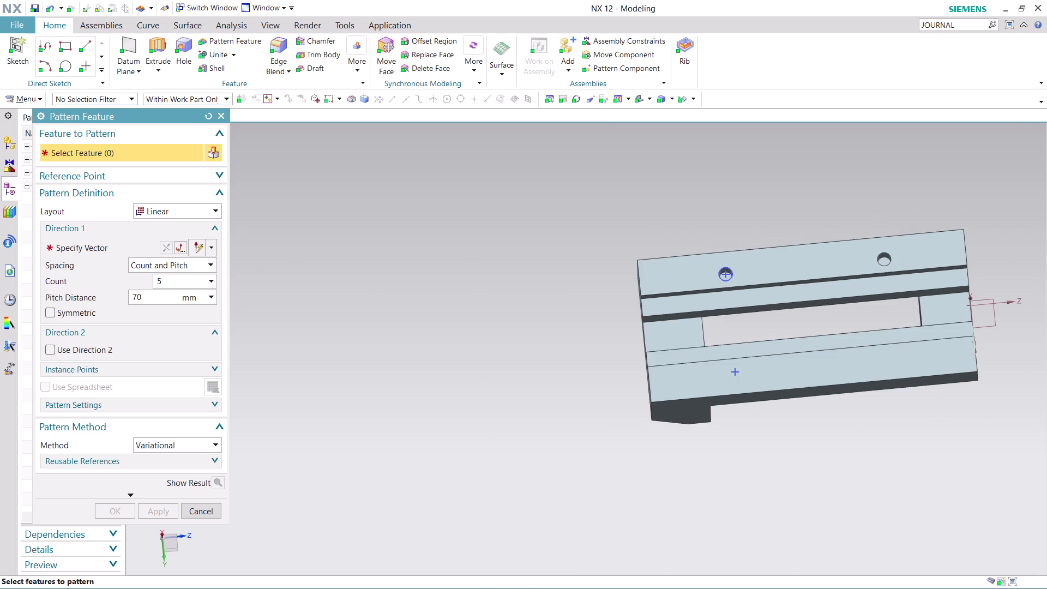
scroll(up, 3)
scroll(down, 3)
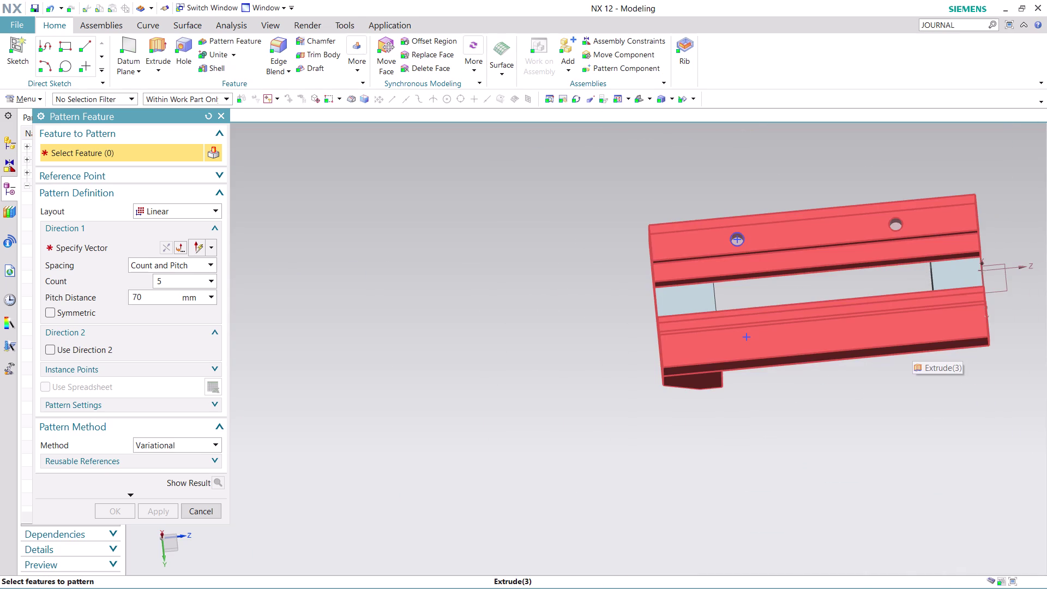
scroll(up, 3)
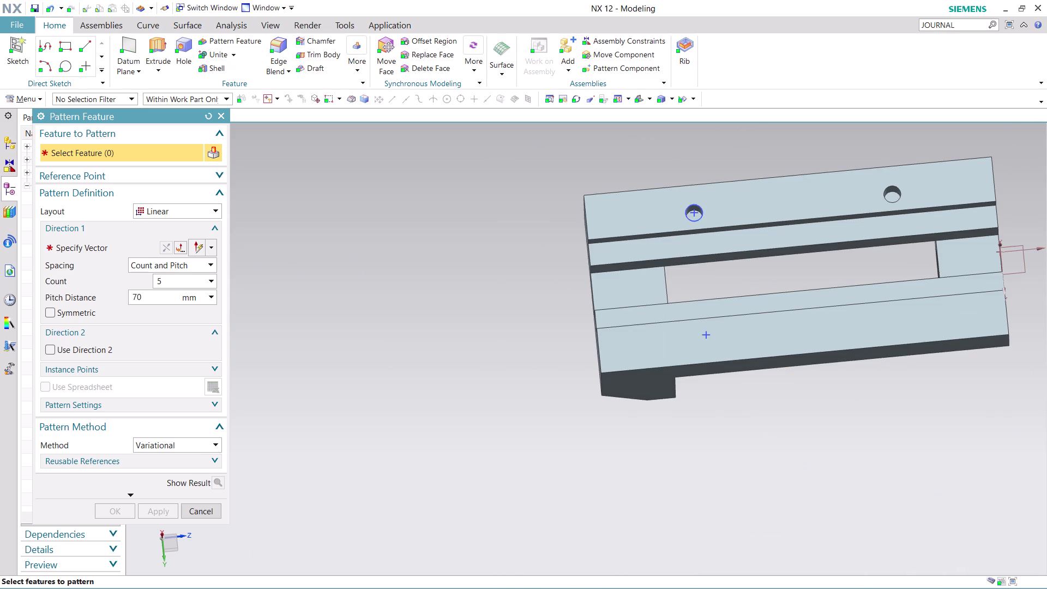
click(211, 513)
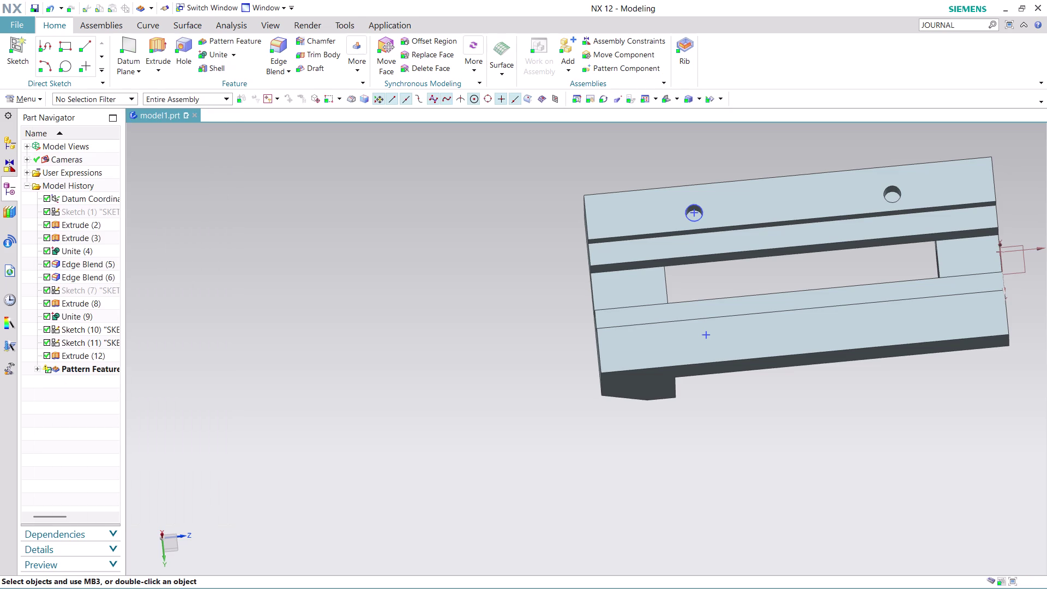
Attempt an extrude, cancel it, and dismiss the license error.
click(161, 43)
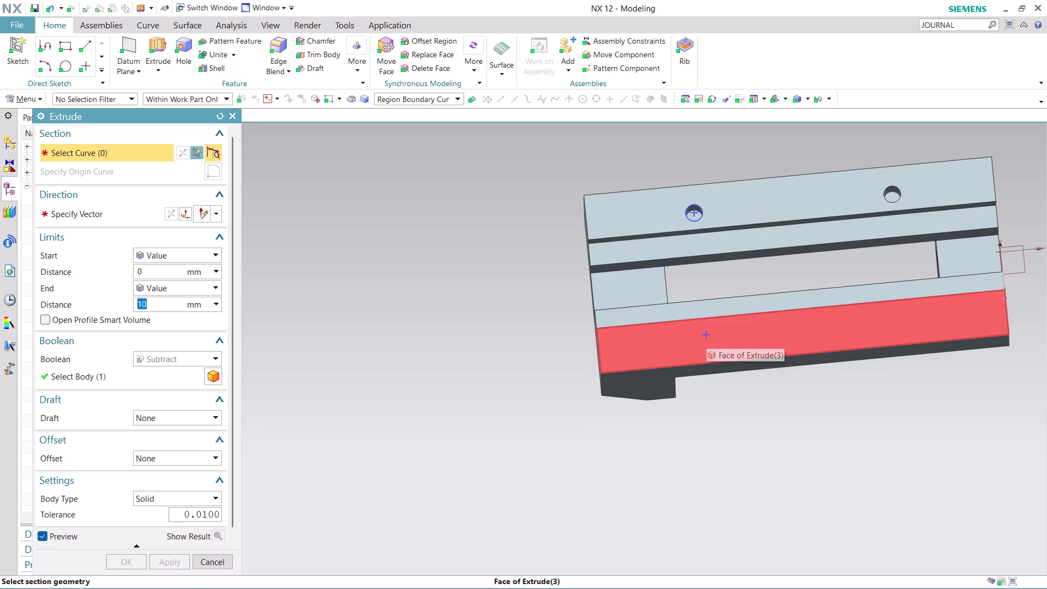
key(Escape)
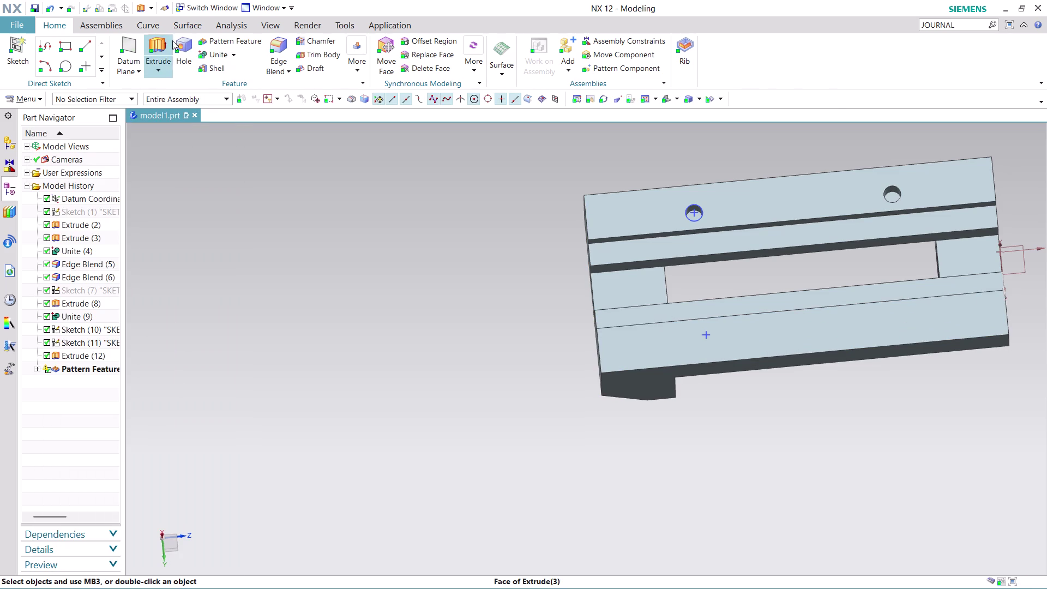
click(179, 42)
click(510, 324)
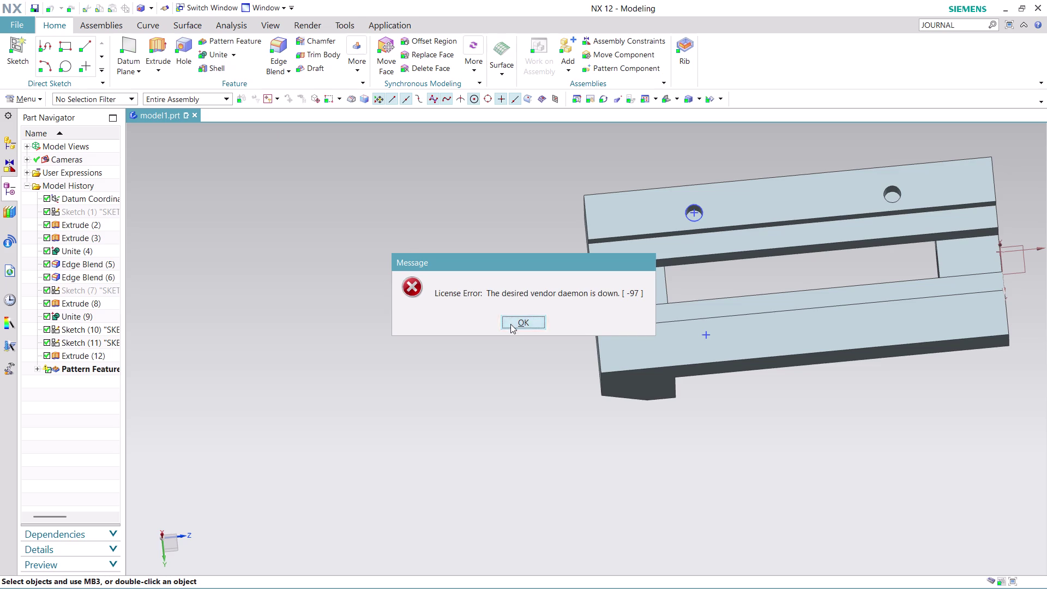
click(160, 44)
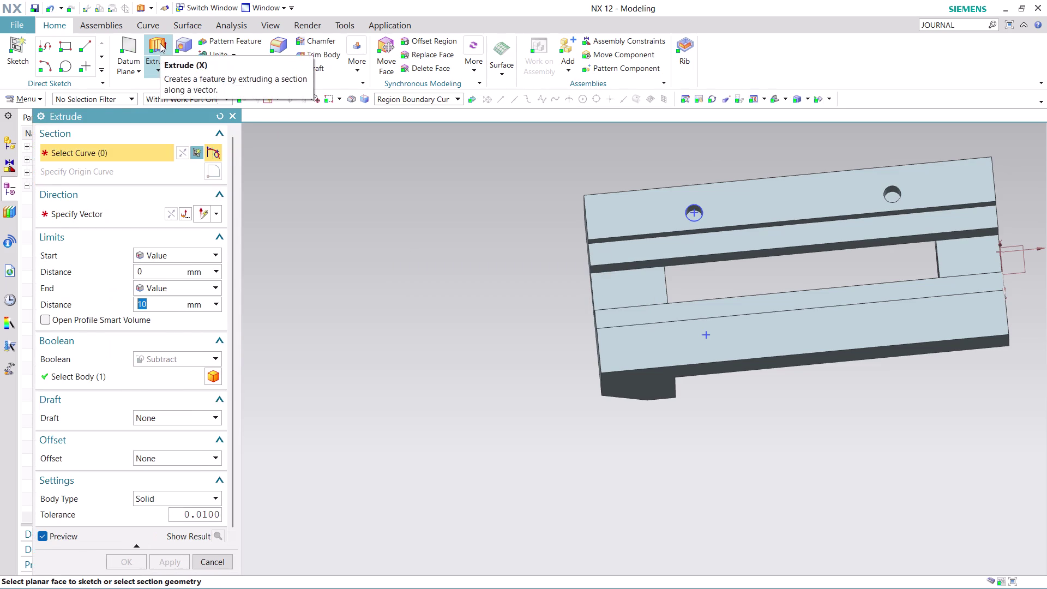
key(Escape)
Sketch a 6 mm circle on the lower rail's front face and finish the sketch.
click(73, 65)
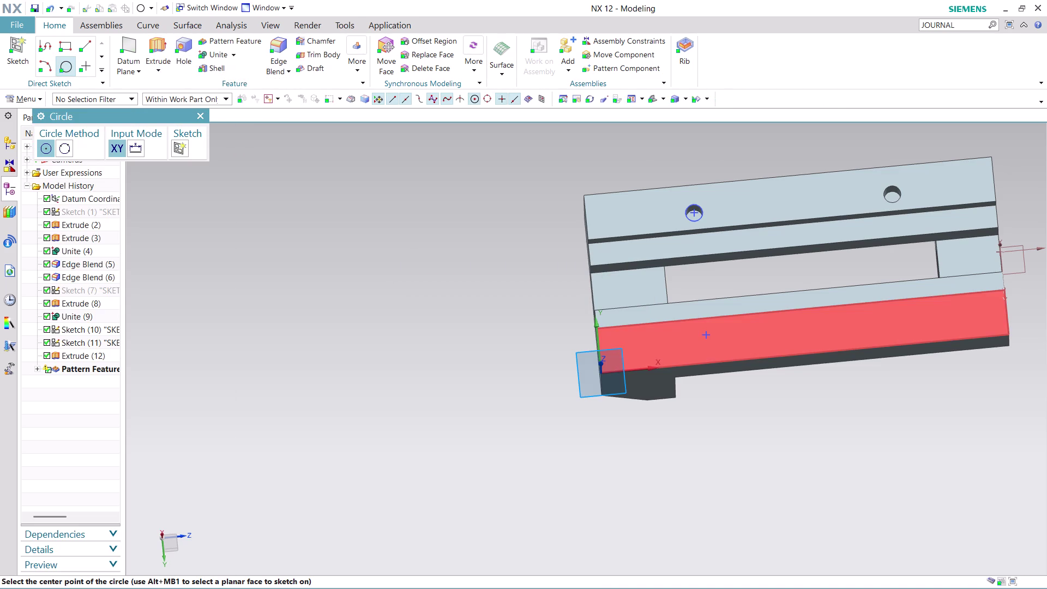
click(706, 335)
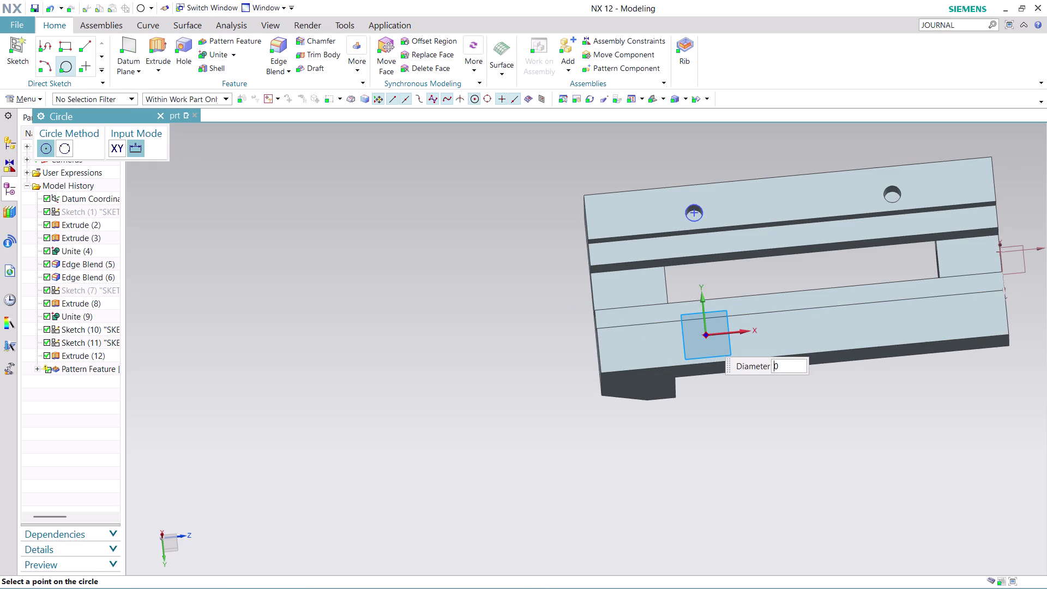
key(6)
key(Return)
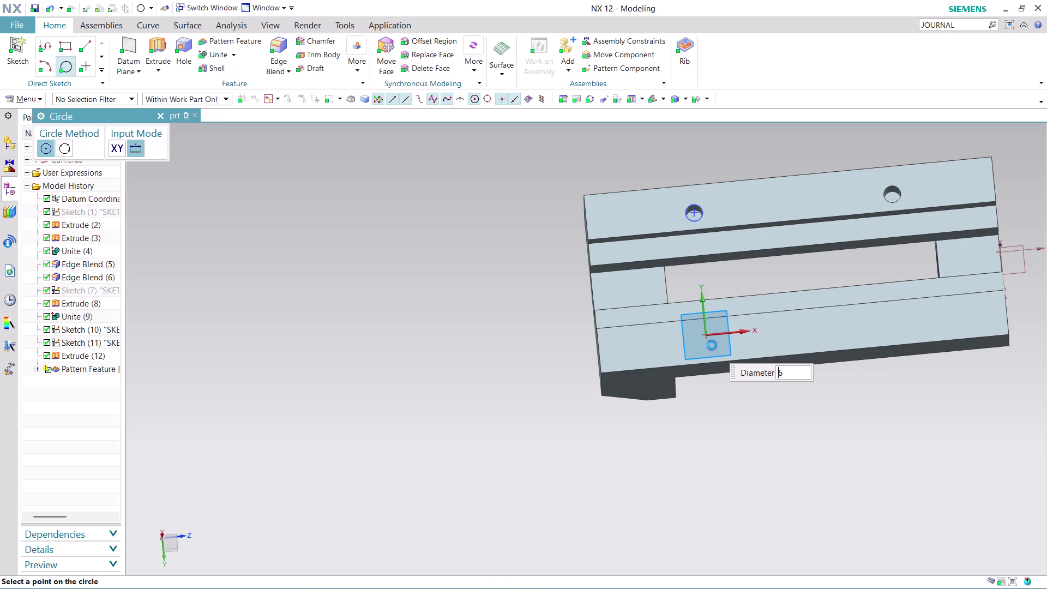
key(Escape)
key(Escape)
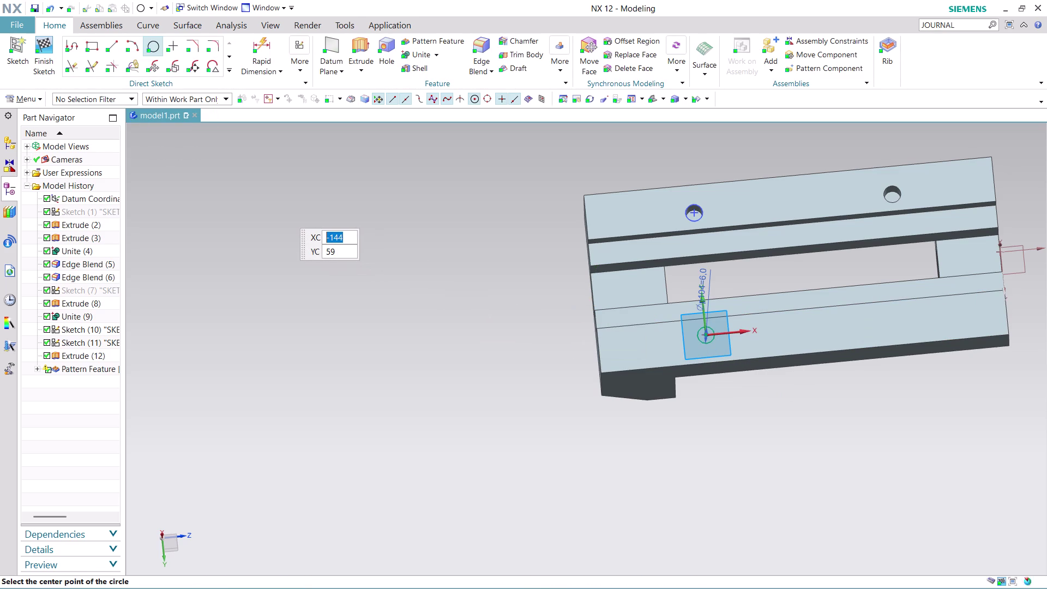
click(51, 50)
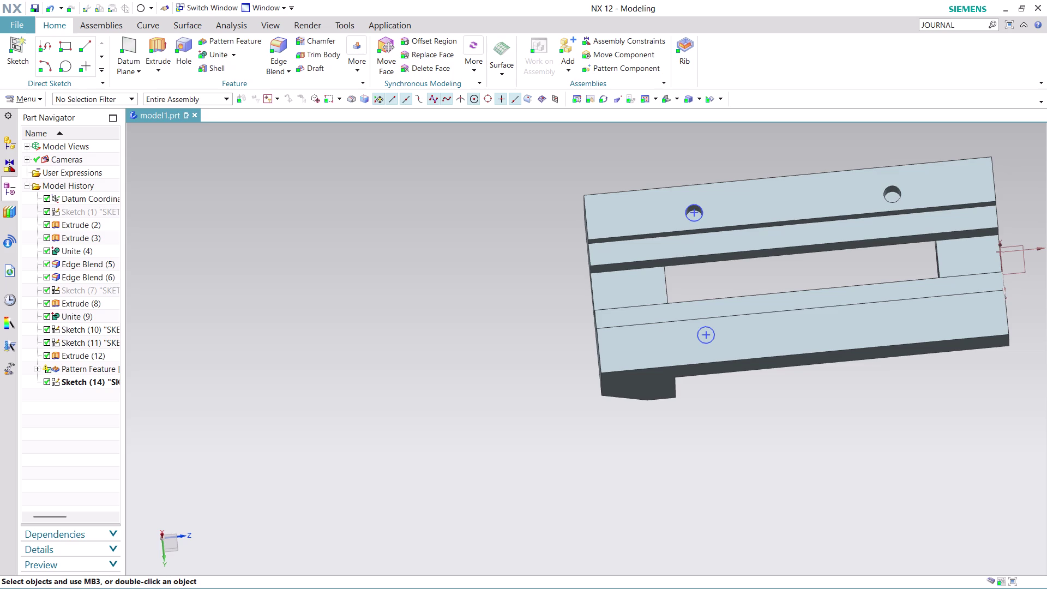
click(163, 48)
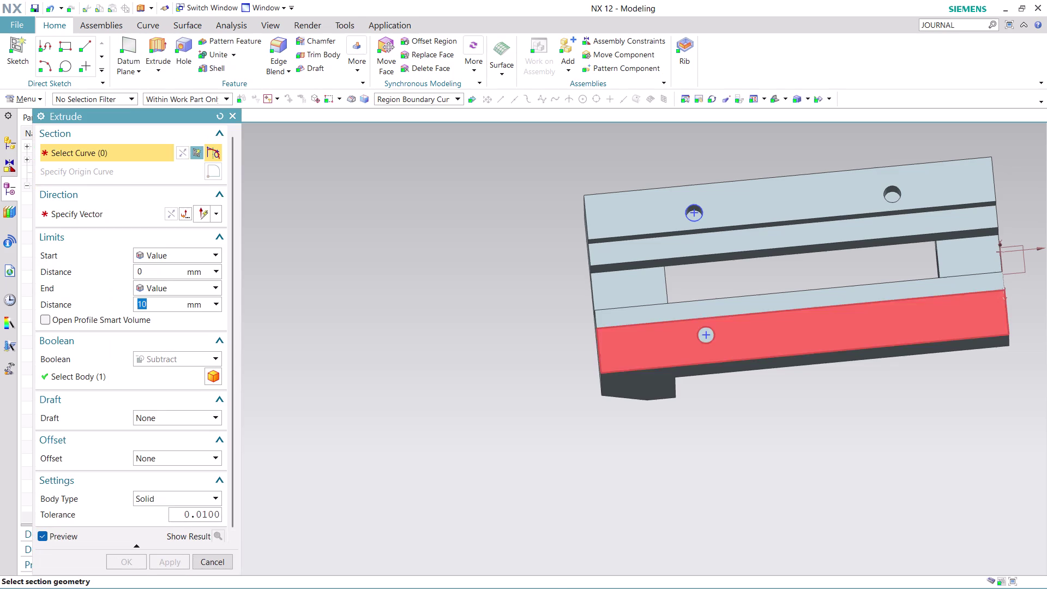
Extrude the front-face circle as a 10 mm deep subtracting cut.
click(710, 331)
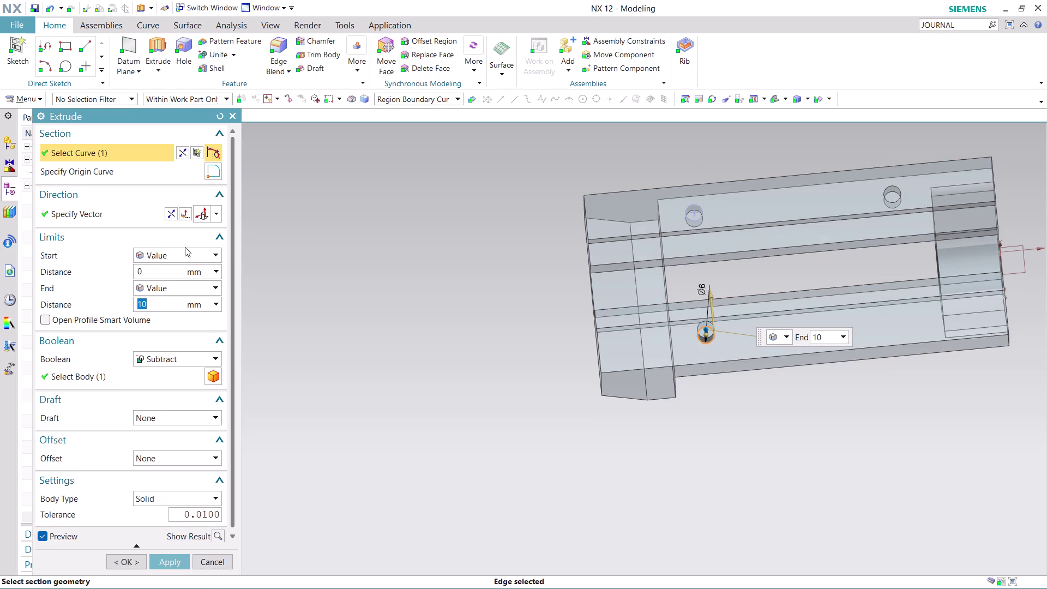
click(176, 216)
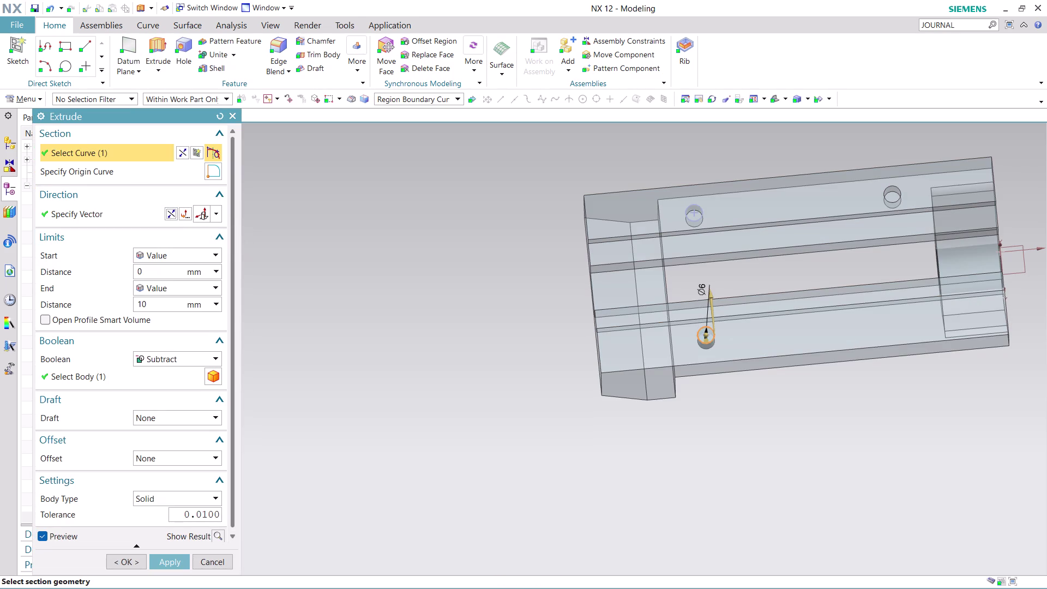
middle_drag(498, 309, 509, 366)
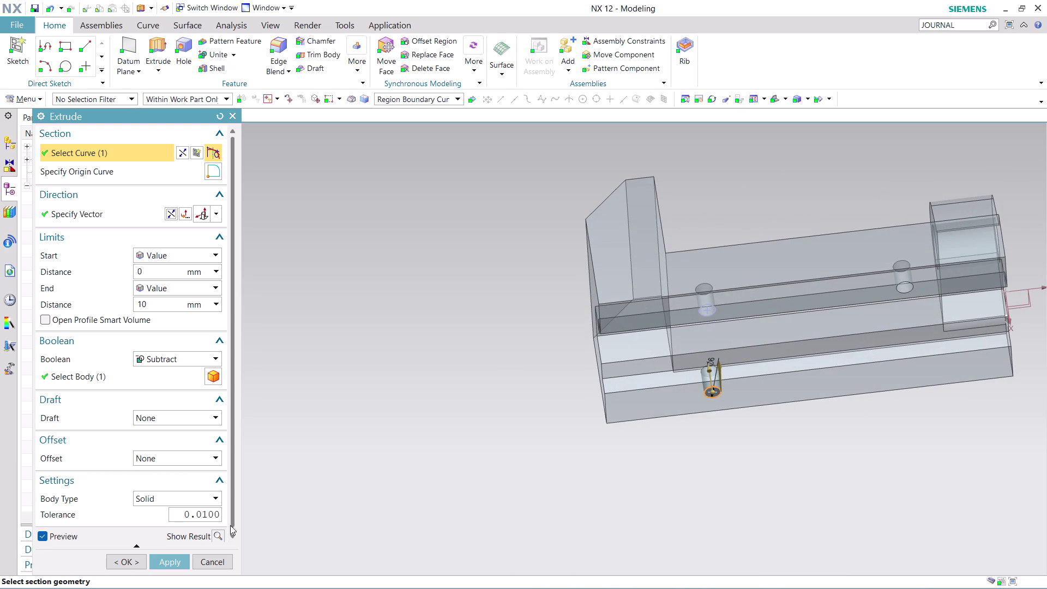
click(164, 564)
middle_drag(782, 476, 777, 460)
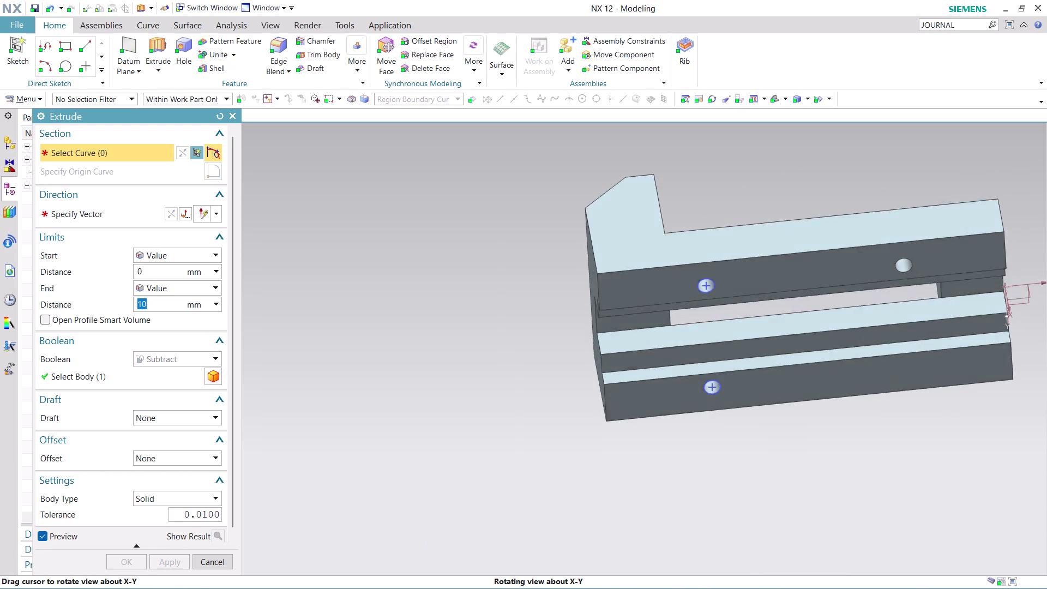
middle_drag(776, 459, 767, 422)
click(221, 562)
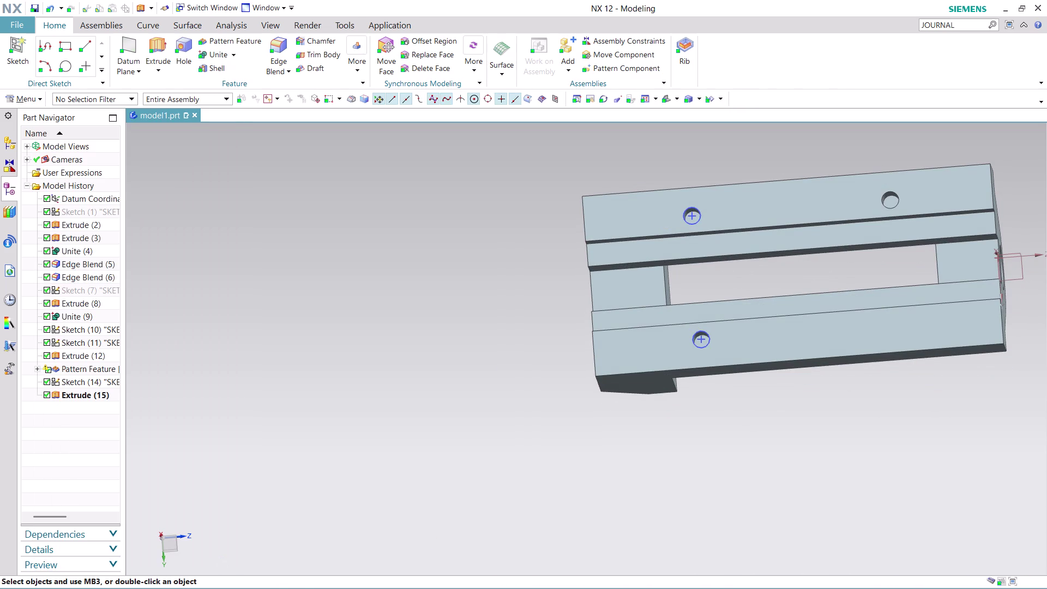
scroll(up, 3)
scroll(down, 3)
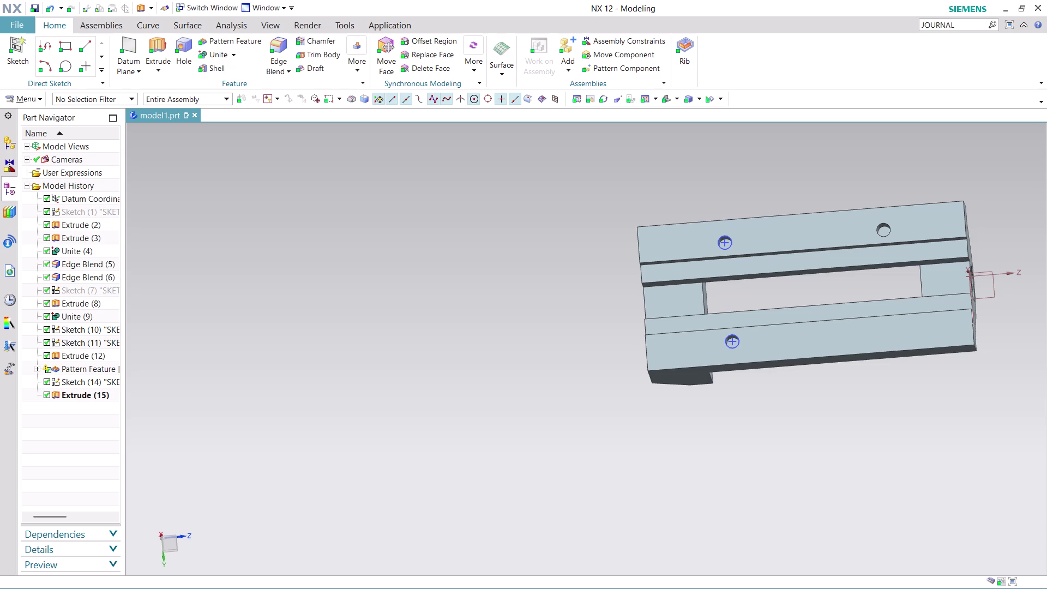
Inspect the pattern and hole features, then undo Extrude (15) and Sketch (14).
click(90, 367)
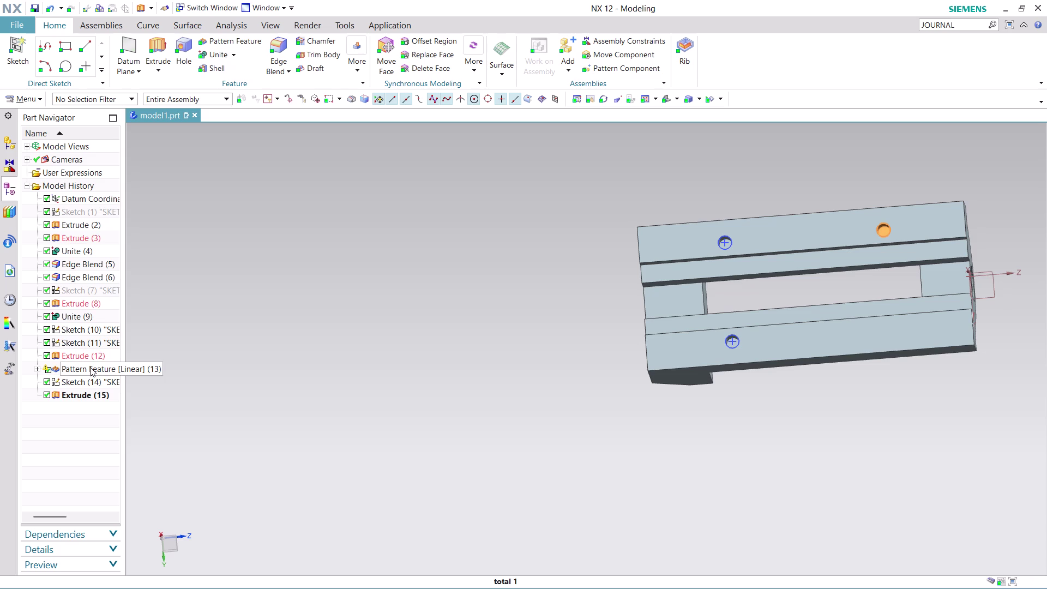
click(93, 340)
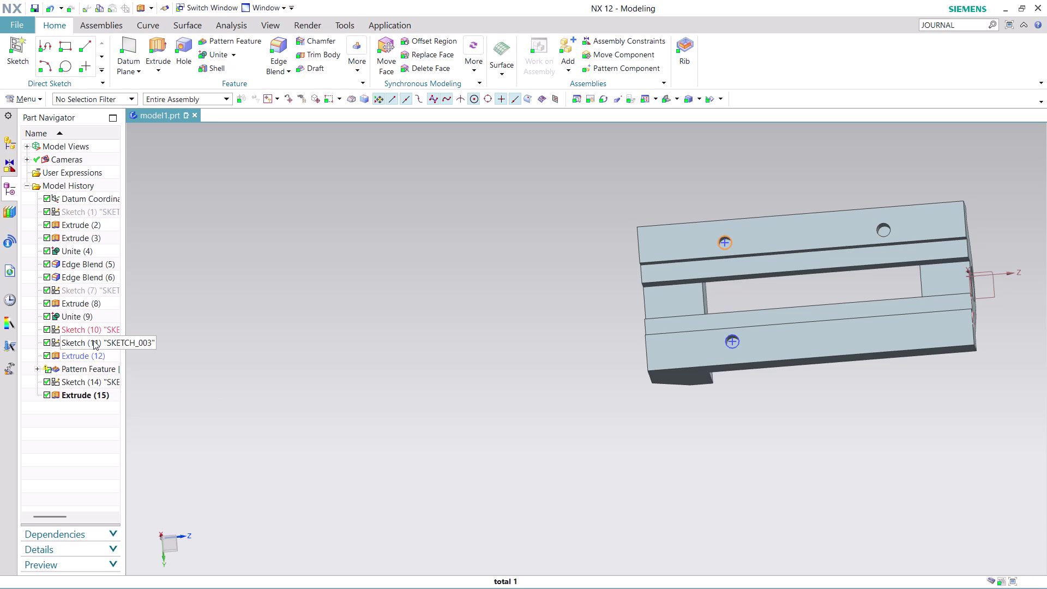
click(91, 355)
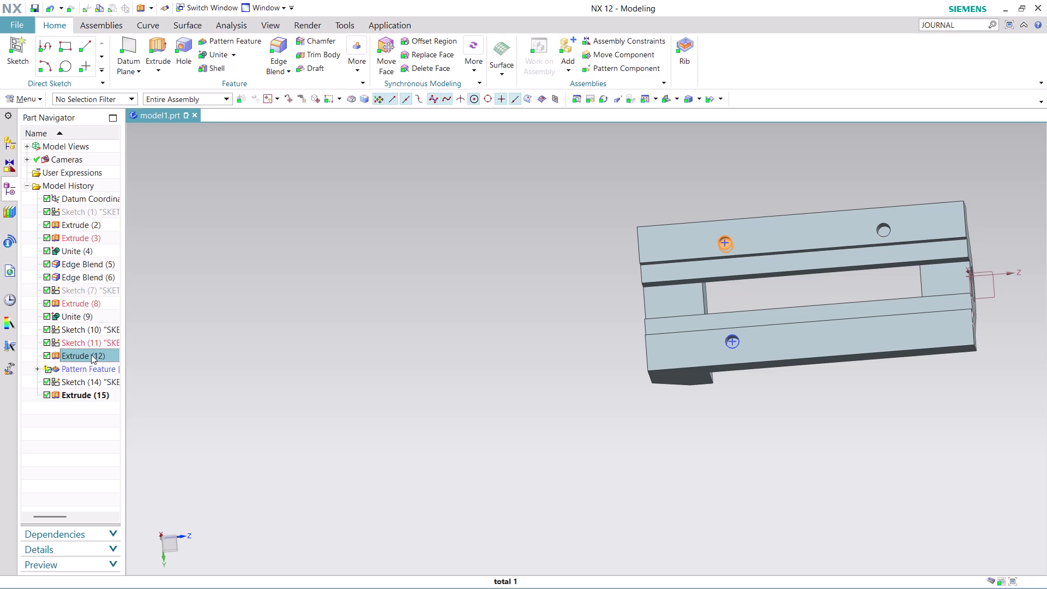
key(Escape)
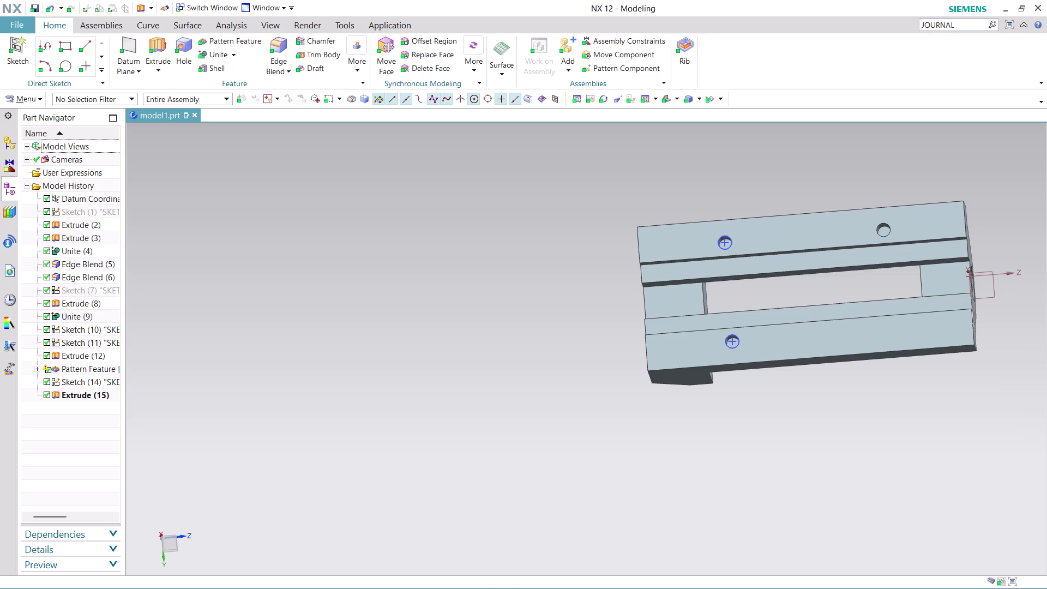
key(ctrl+z)
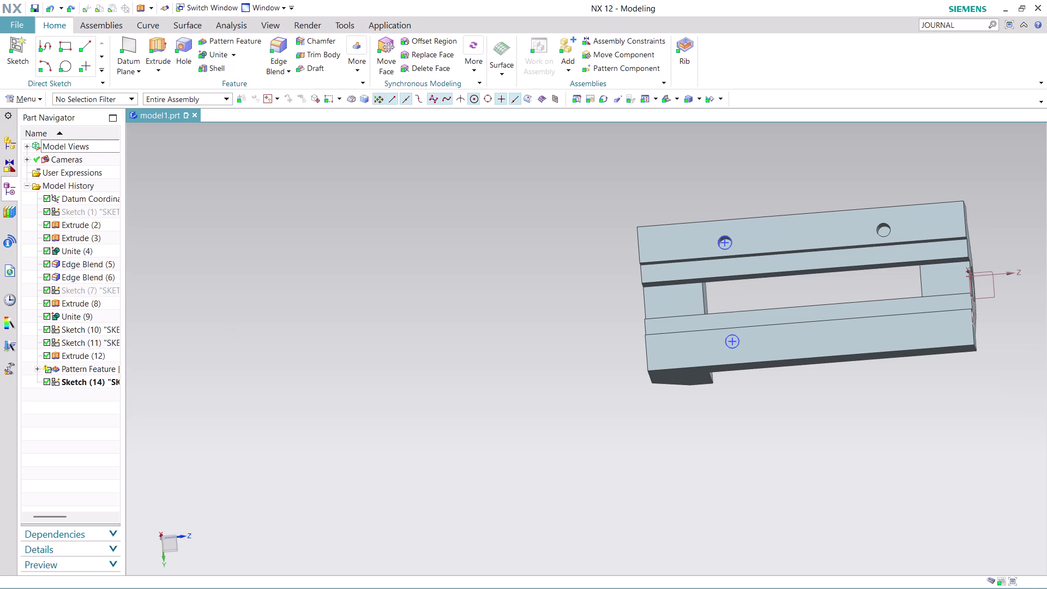
key(ctrl+z)
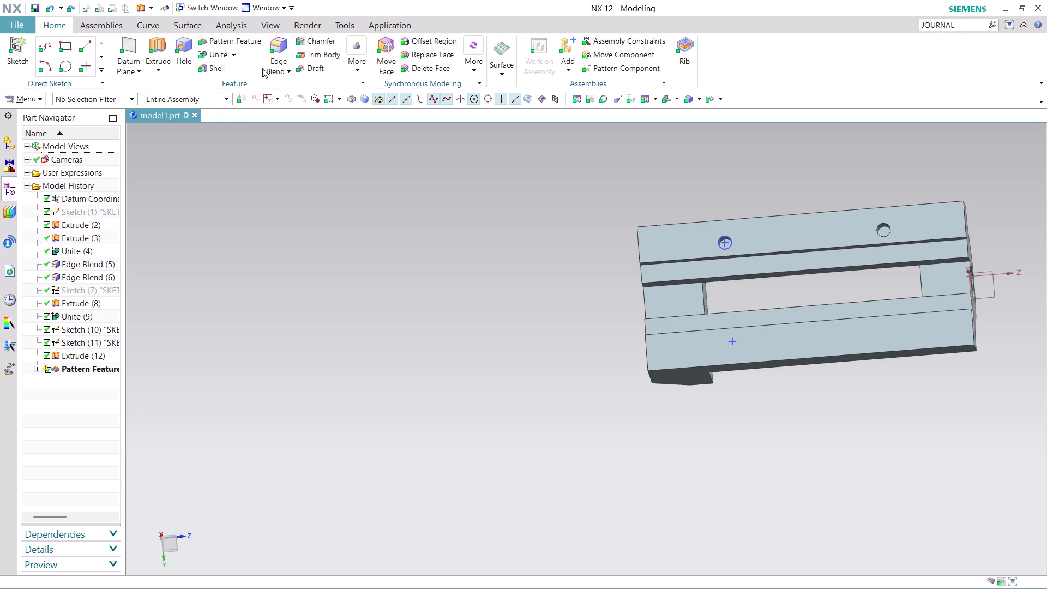
click(358, 70)
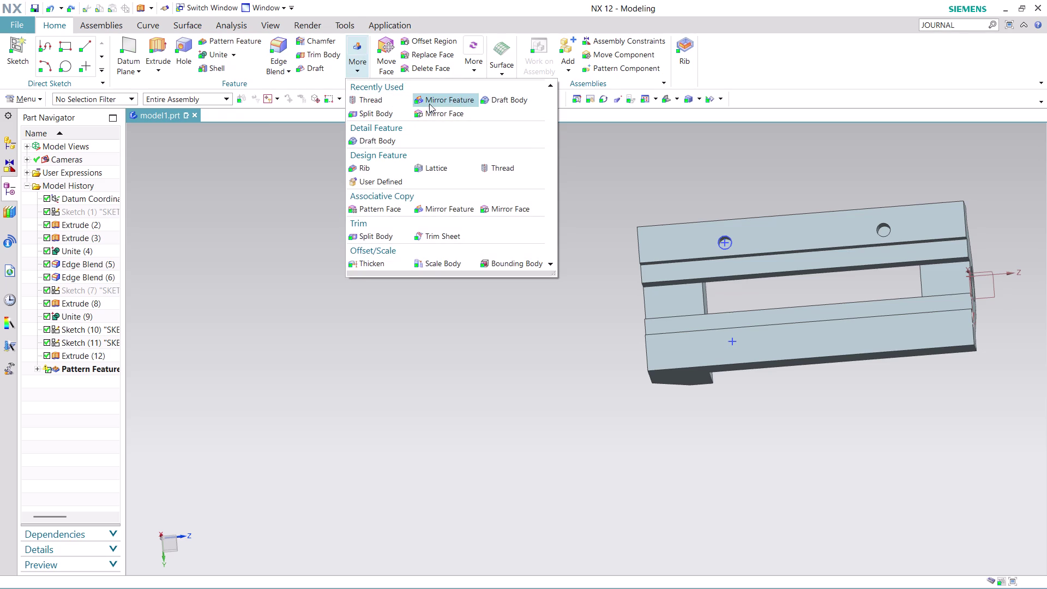
Select the hole extrude and its linear pattern as features to mirror.
click(443, 99)
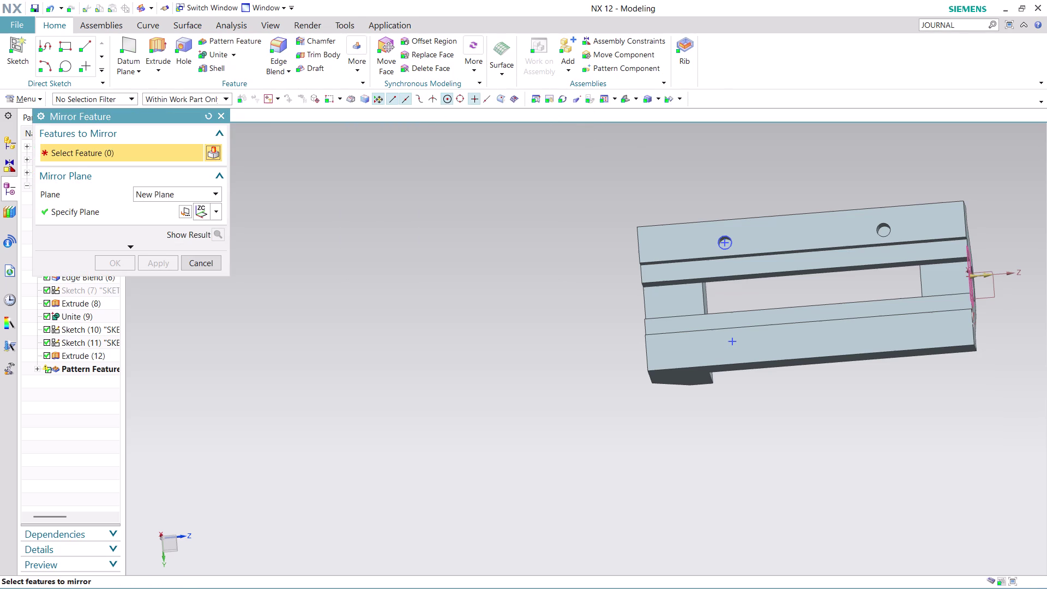
click(85, 356)
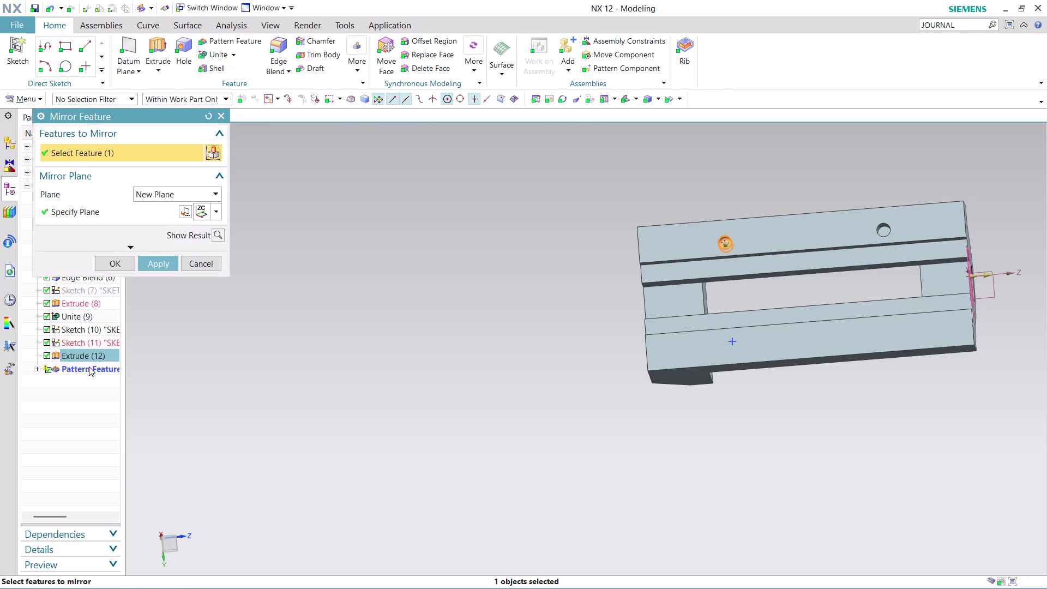
click(80, 367)
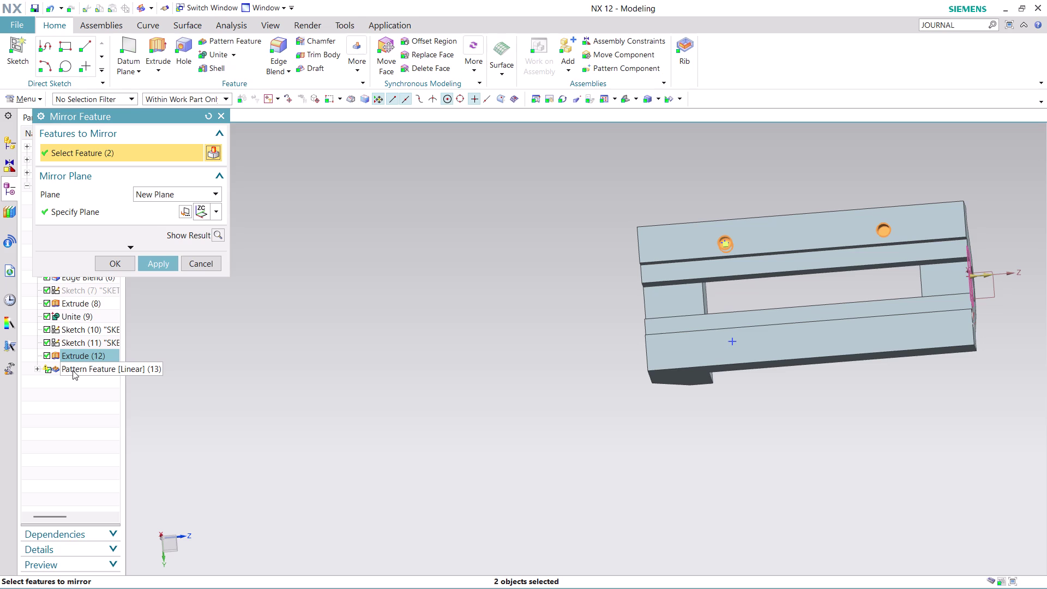
click(148, 215)
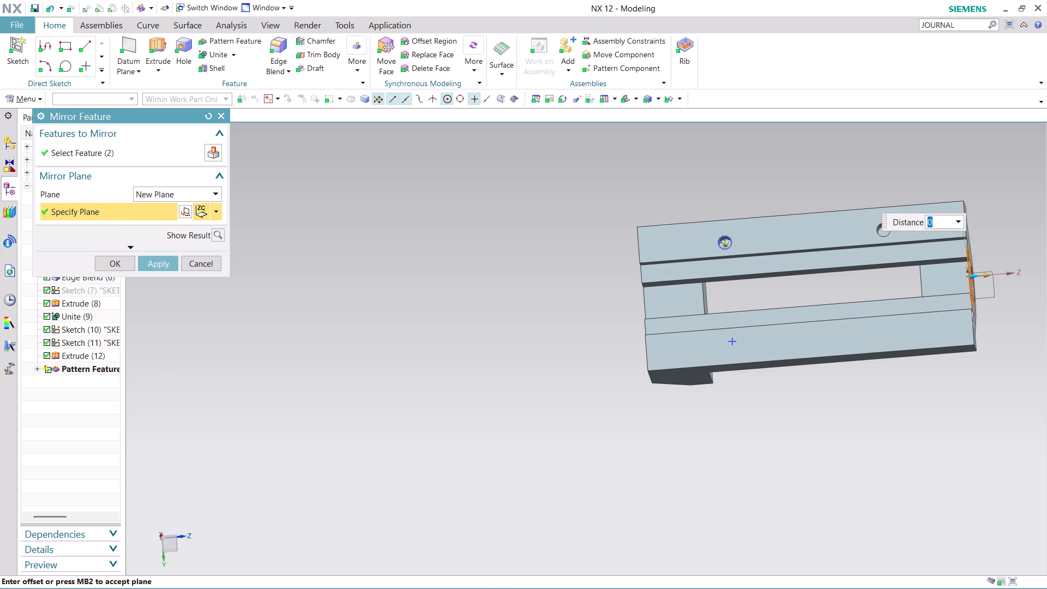
middle_drag(909, 395, 878, 374)
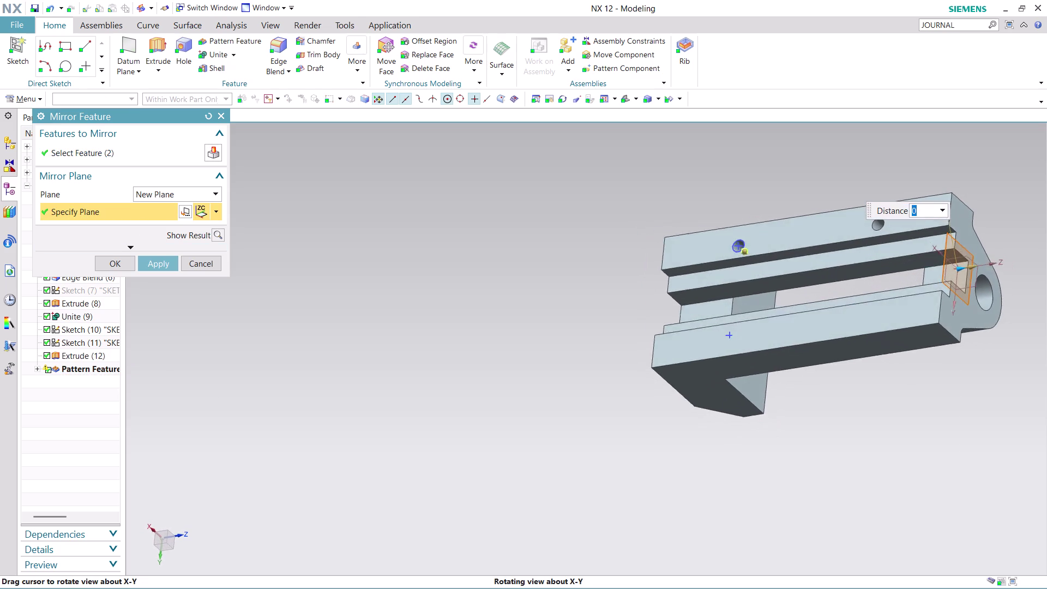
middle_drag(878, 374, 886, 388)
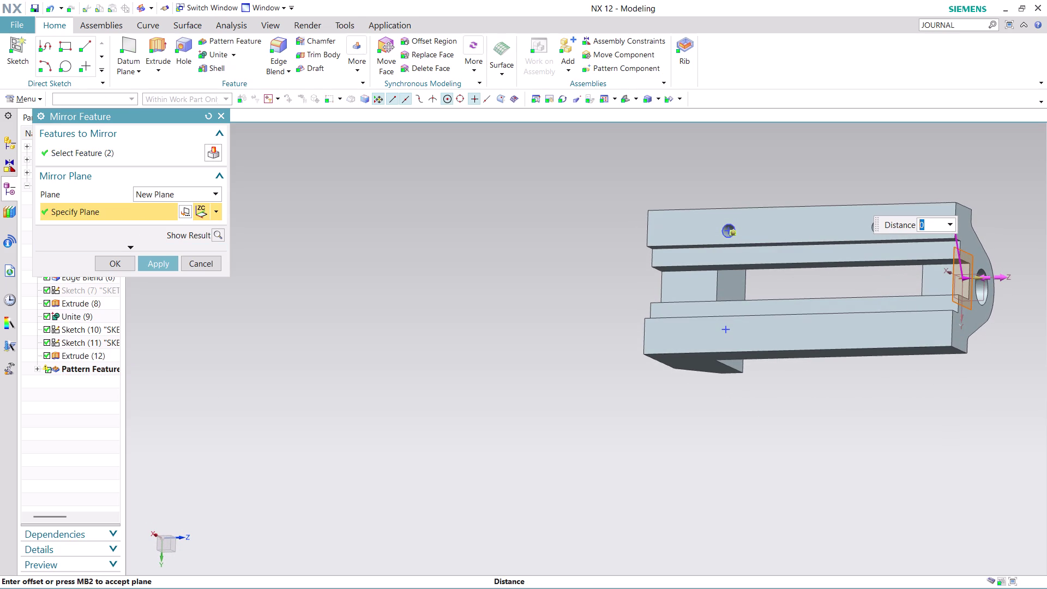
middle_drag(989, 343, 987, 314)
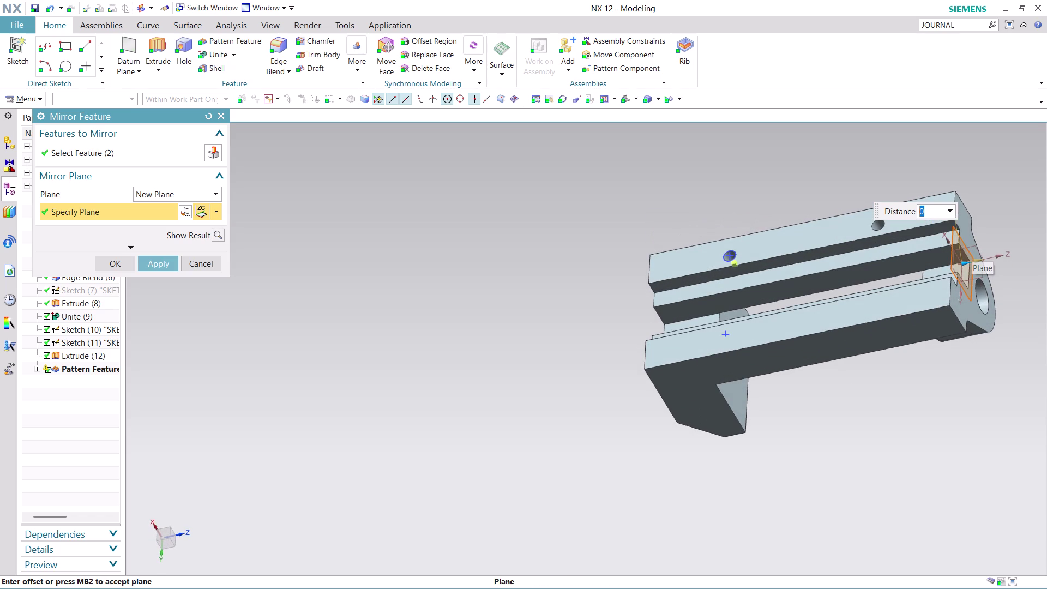
scroll(up, 3)
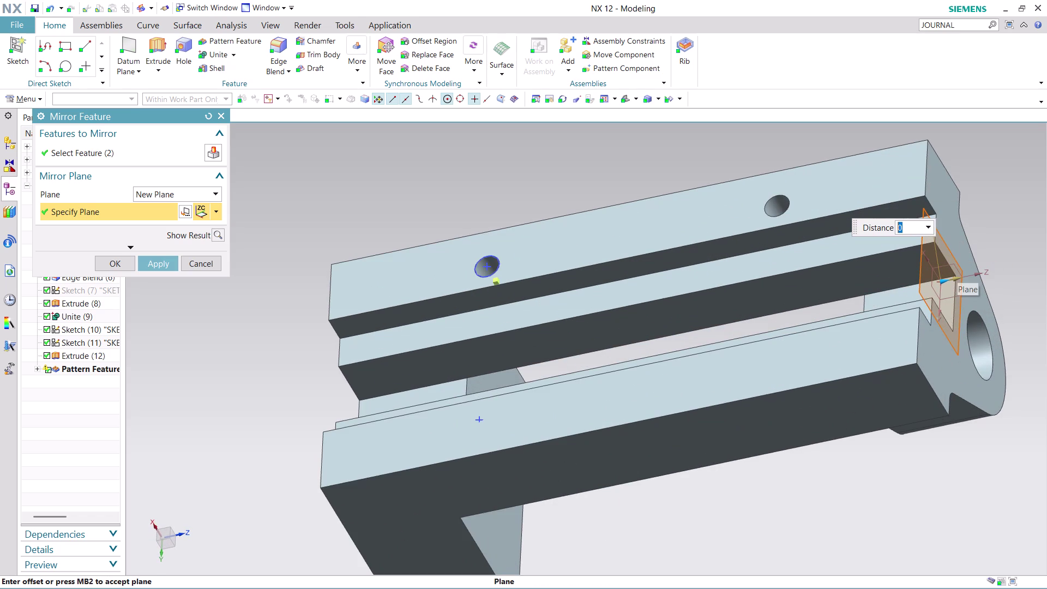
scroll(up, 3)
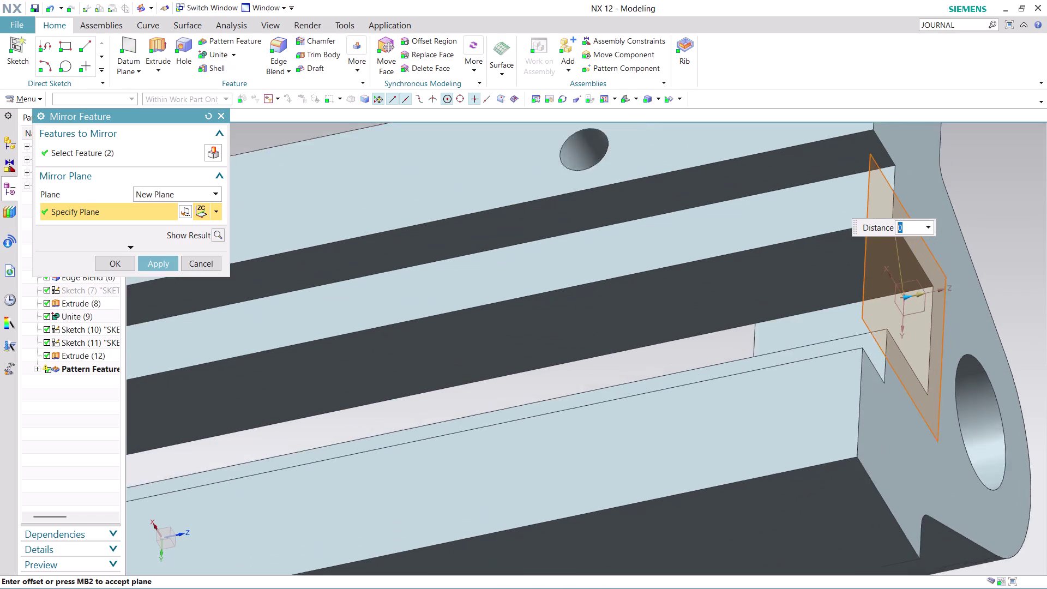
scroll(up, 3)
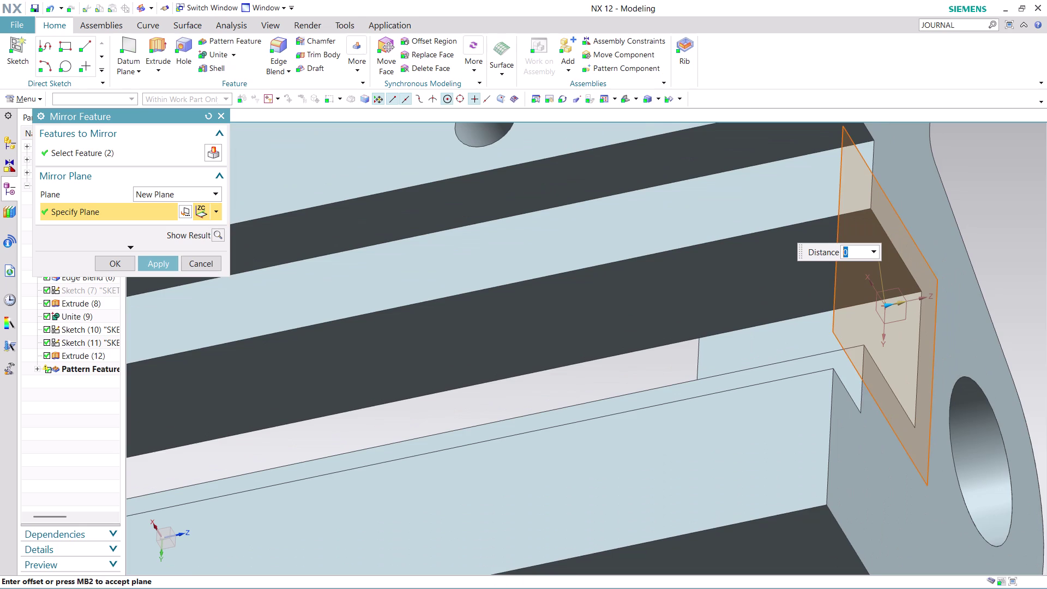
Set the mirror plane to YC and apply the mirror.
click(213, 210)
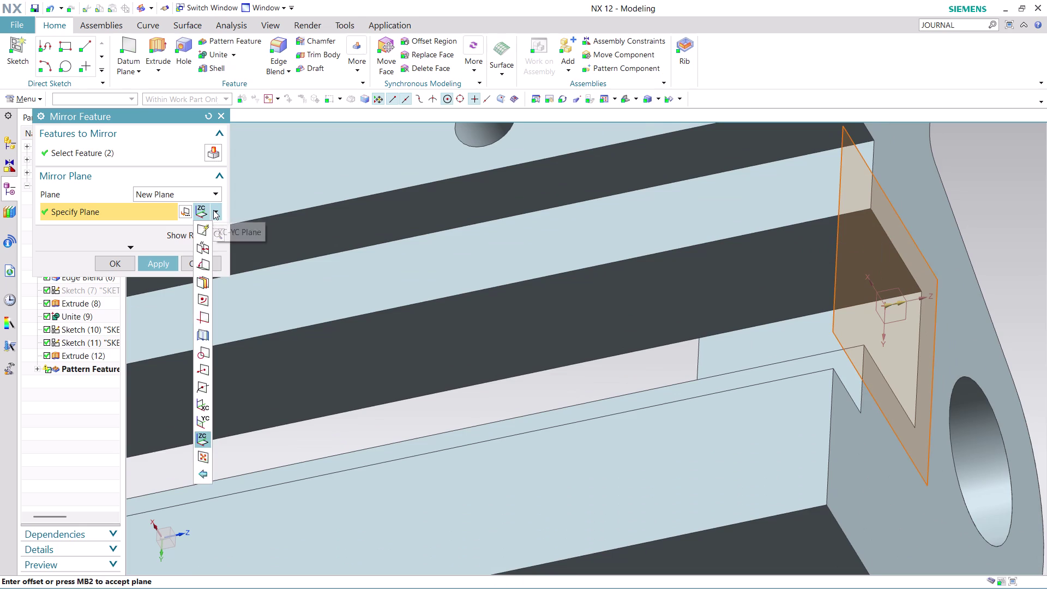
click(199, 425)
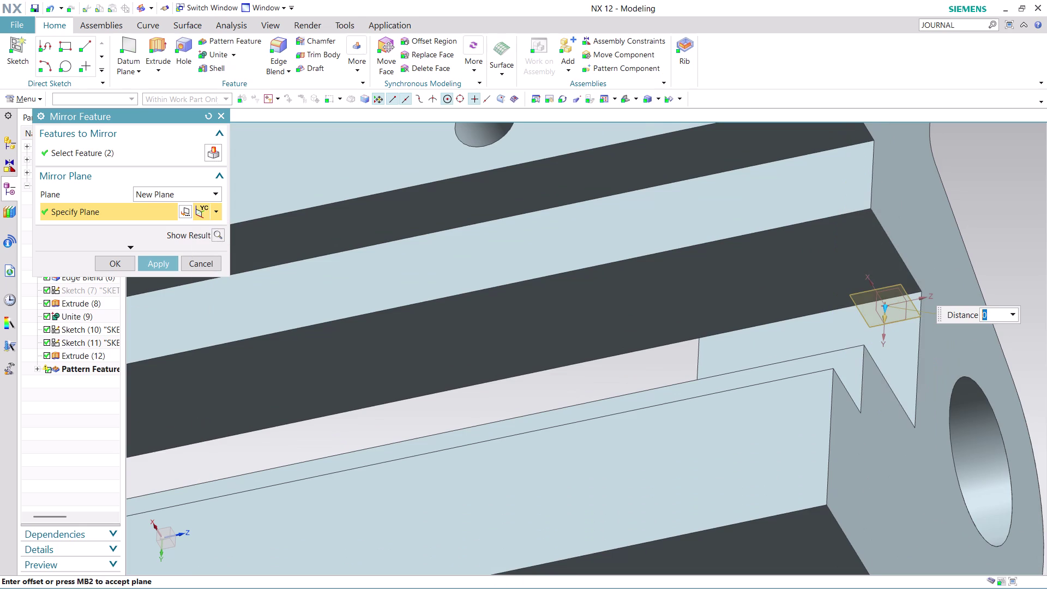
scroll(down, 3)
scroll(up, 3)
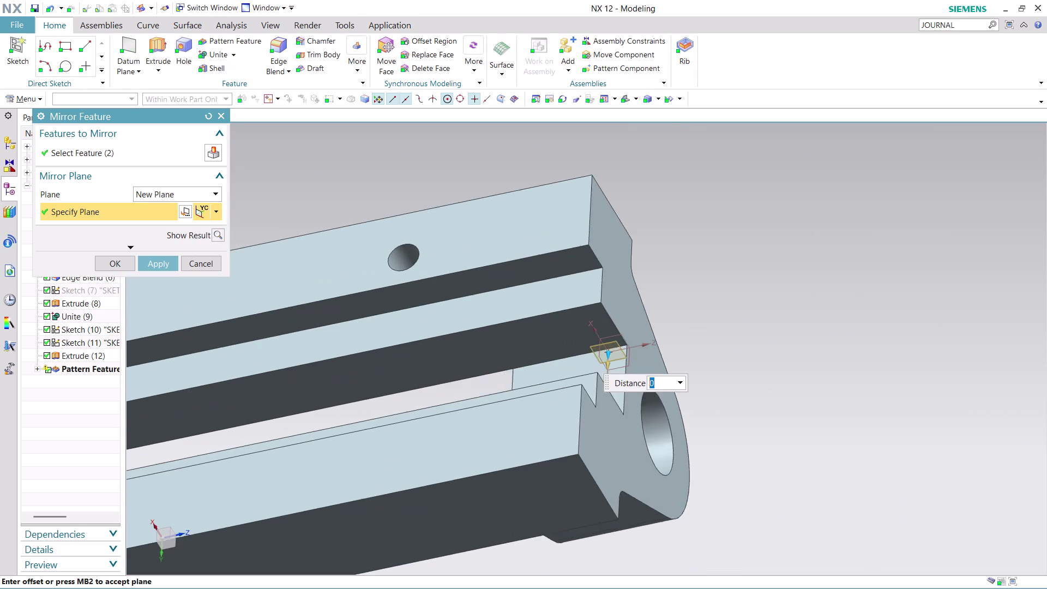
scroll(up, 3)
scroll(down, 3)
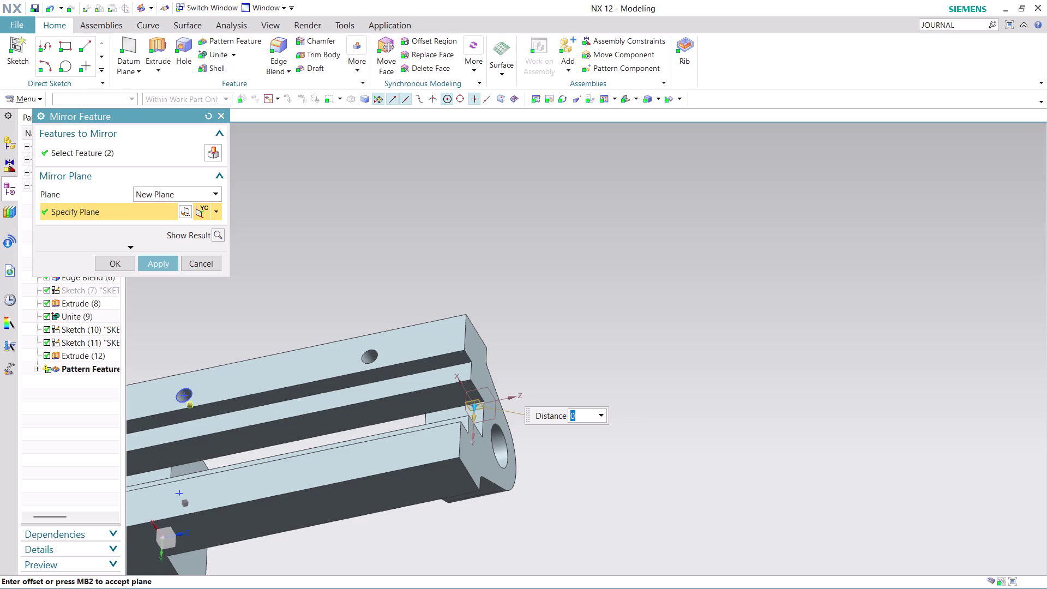
middle_drag(353, 531, 509, 468)
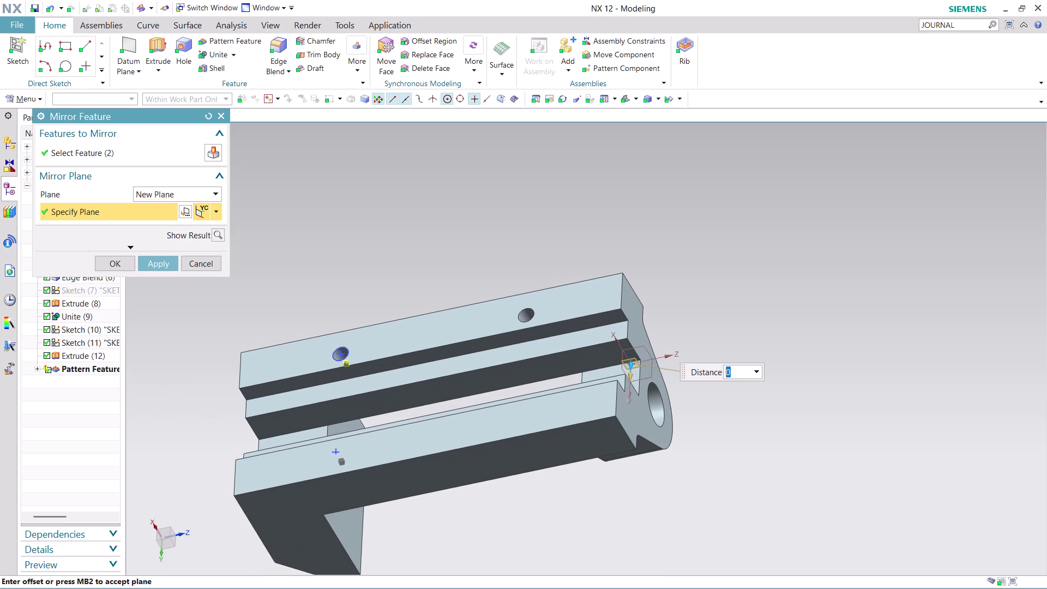
click(157, 265)
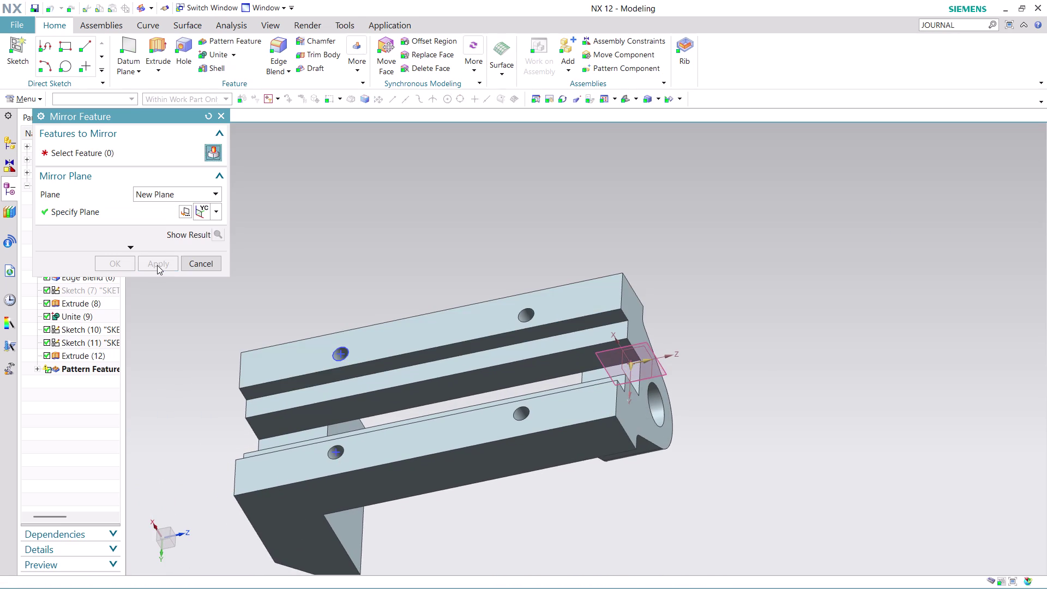
Close Mirror Feature, orbit around the mirrored holes, and search commands for JOURNAL.
scroll(down, 3)
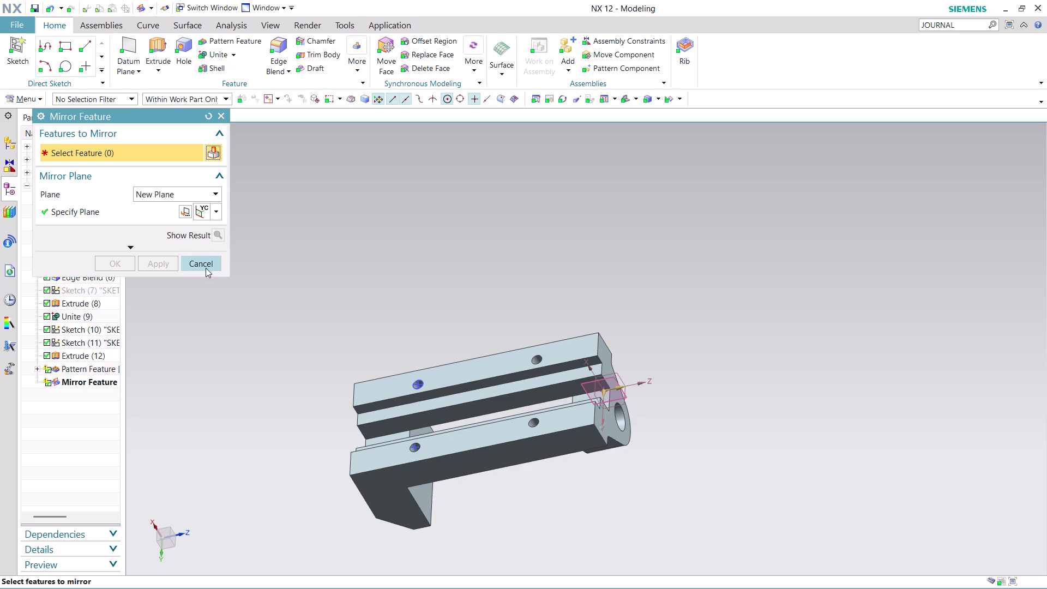
click(213, 262)
middle_drag(418, 284, 452, 386)
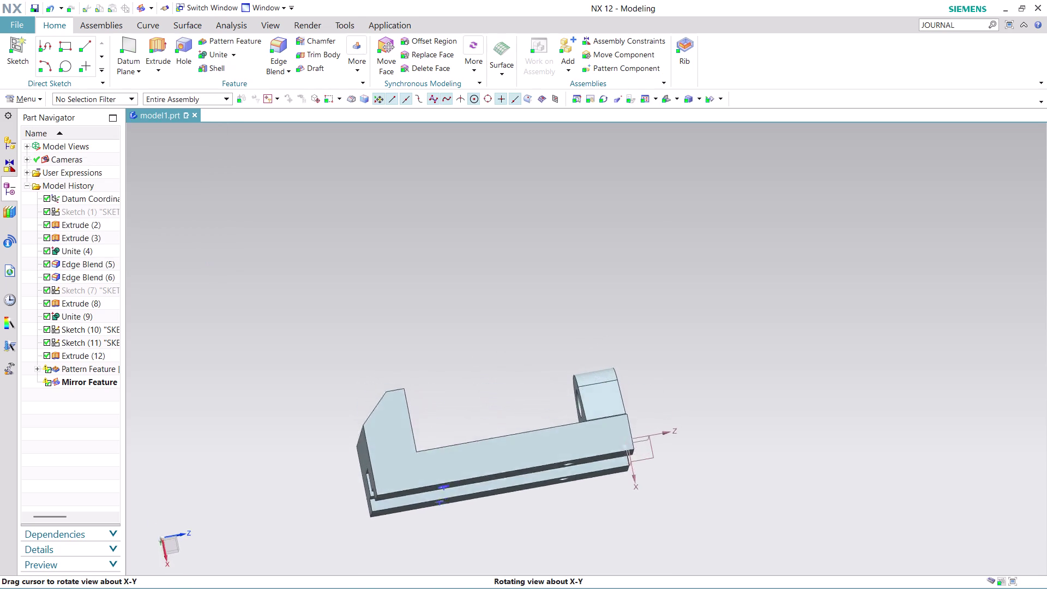
middle_drag(452, 386, 352, 376)
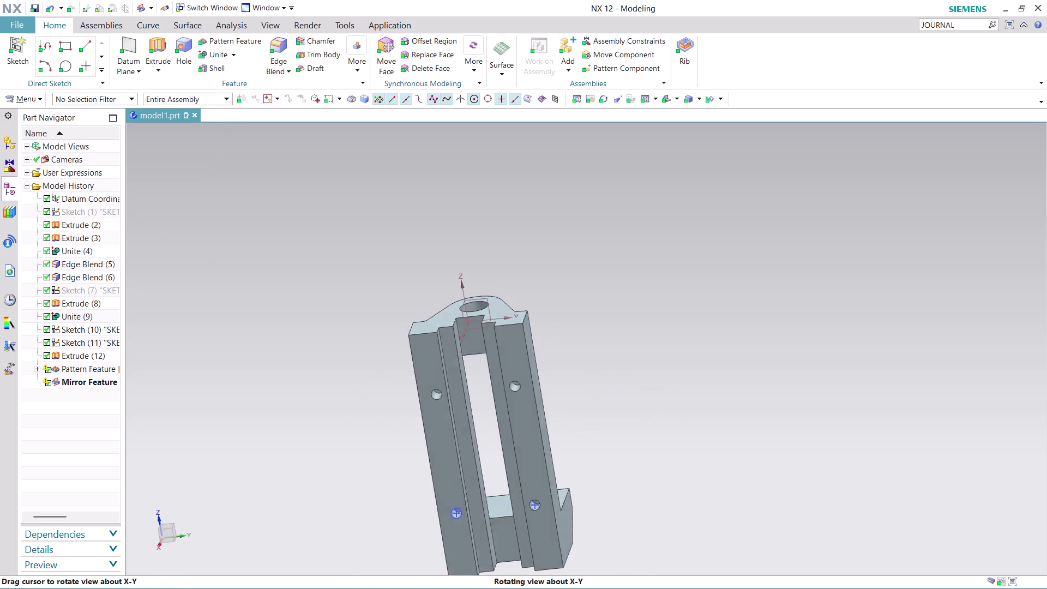
middle_drag(352, 375, 248, 392)
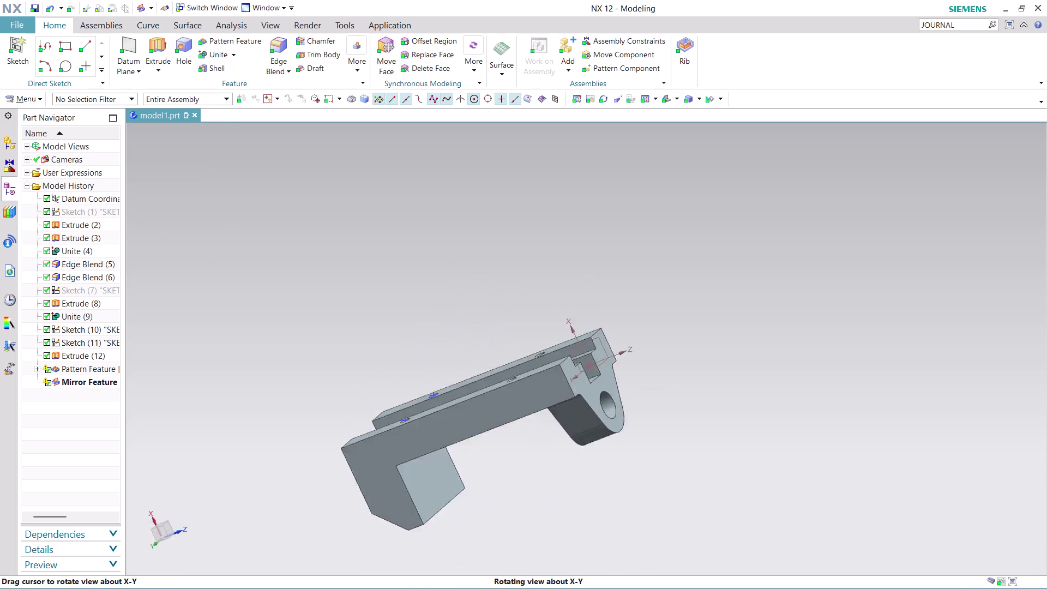
middle_drag(248, 392, 386, 345)
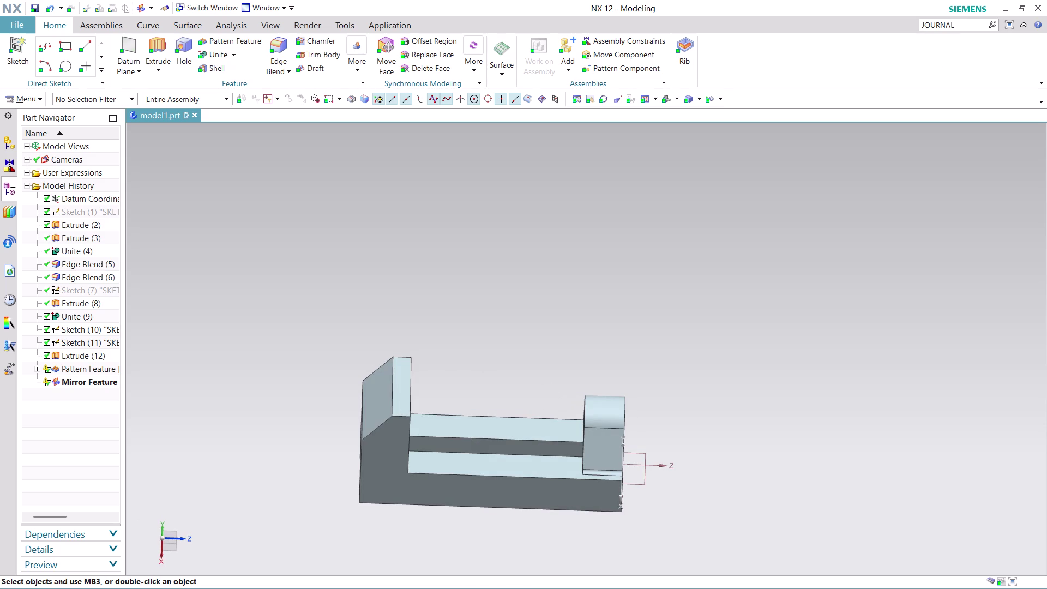
click(956, 23)
key(Return)
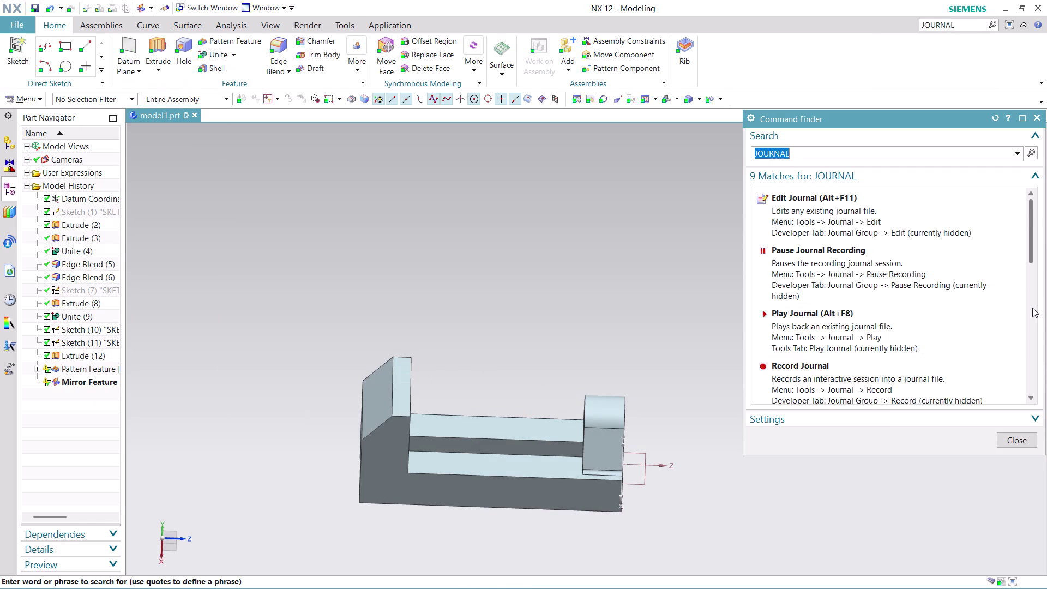
Stop the journal recording via Command Finder, close its results, and begin saving the part.
scroll(down, 3)
scroll(down, 3)
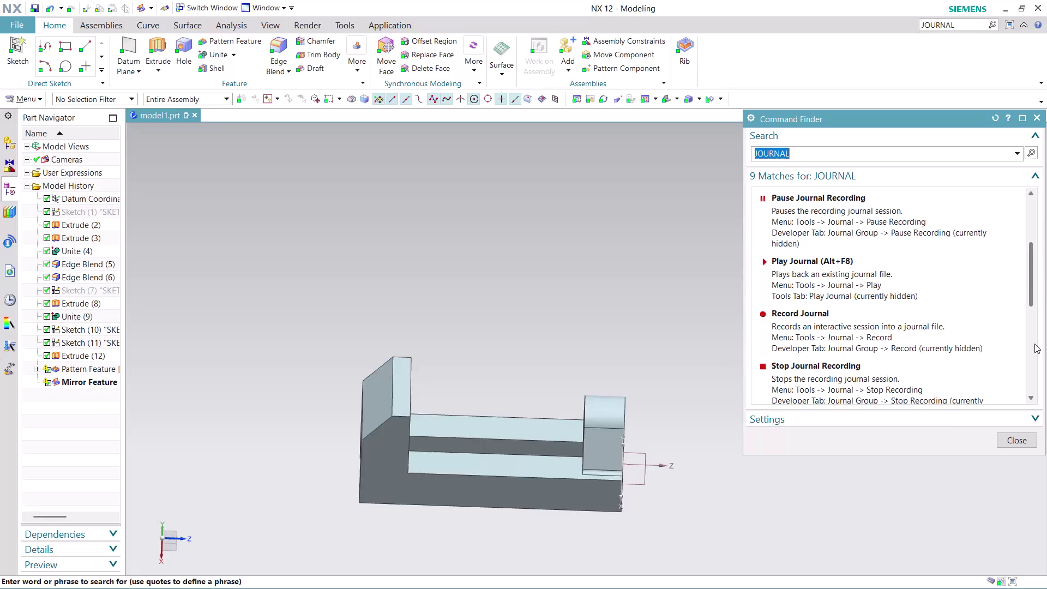
scroll(down, 3)
click(873, 276)
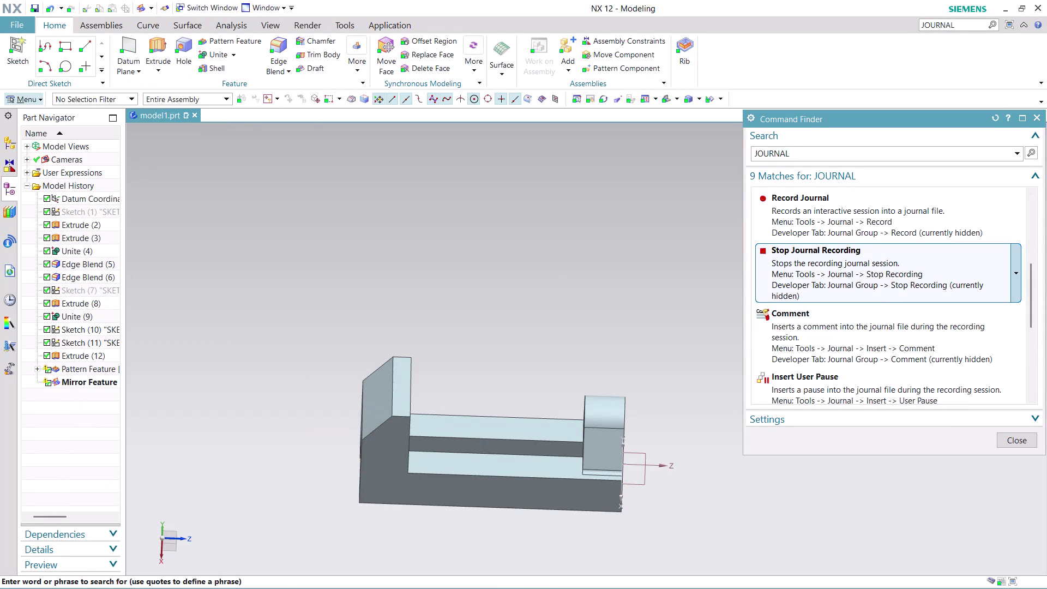
click(873, 277)
click(873, 277)
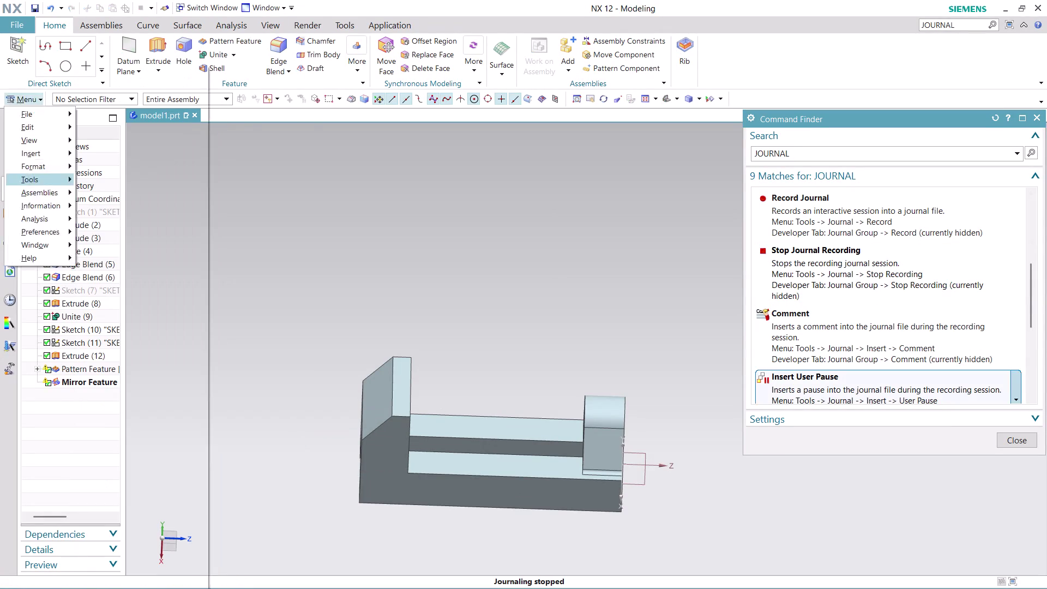
click(1017, 435)
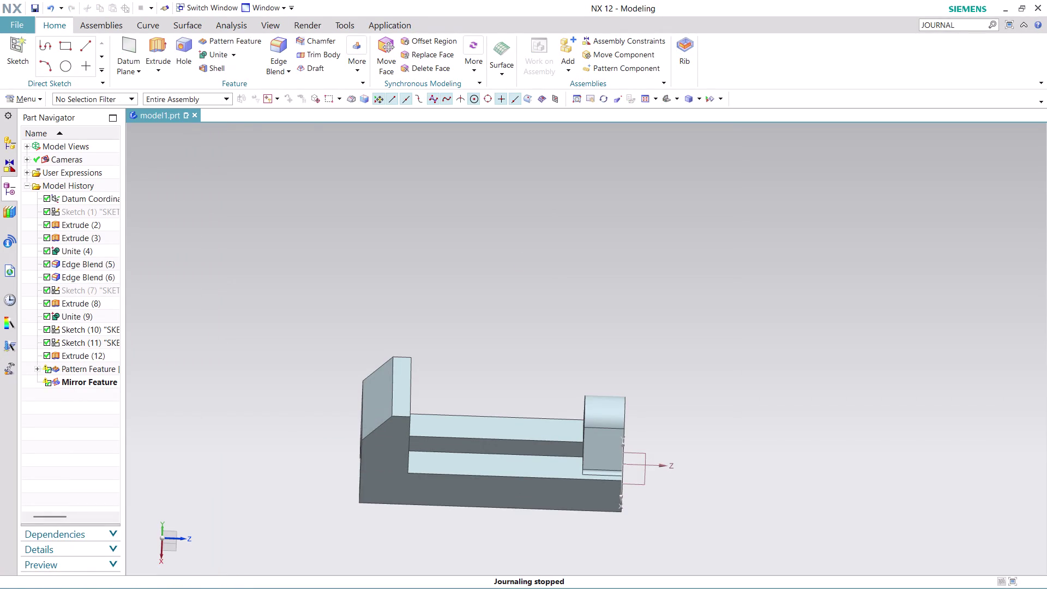
key(ctrl+s)
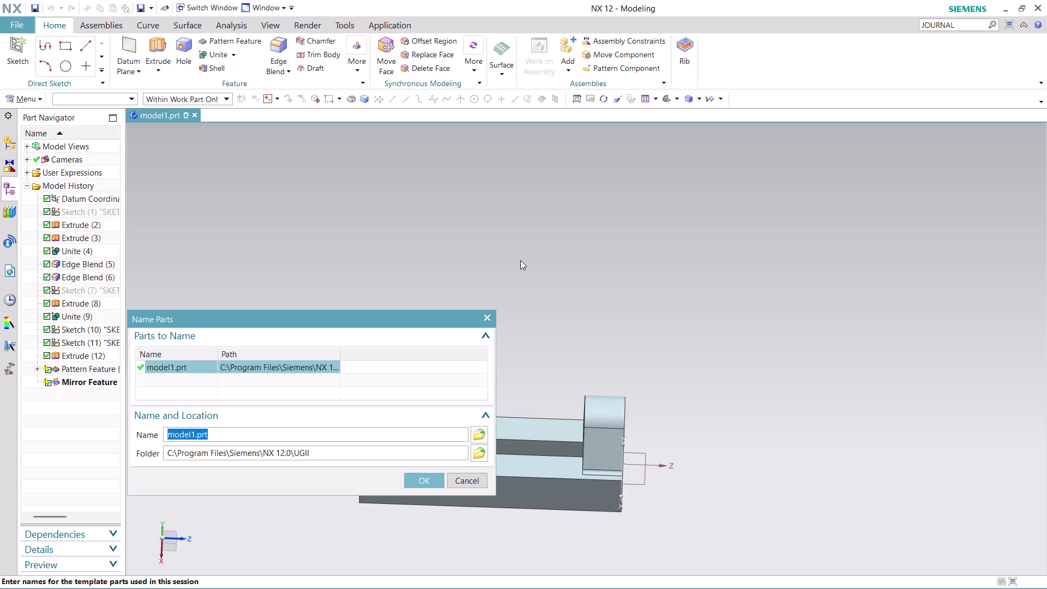
Select the part in Name Parts and browse to the nx-cad drawing files folder.
click(479, 433)
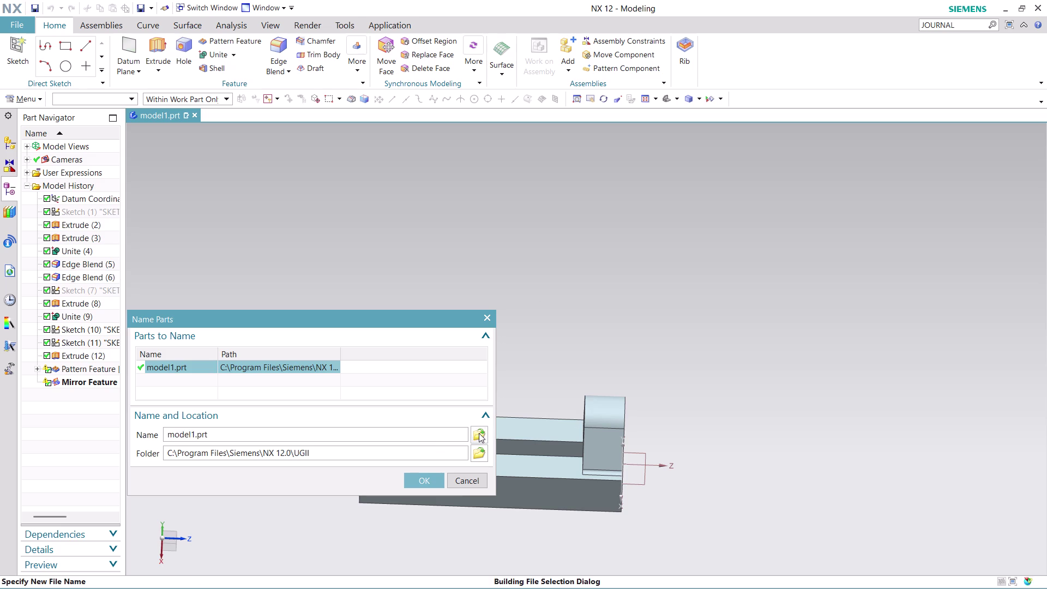
click(131, 306)
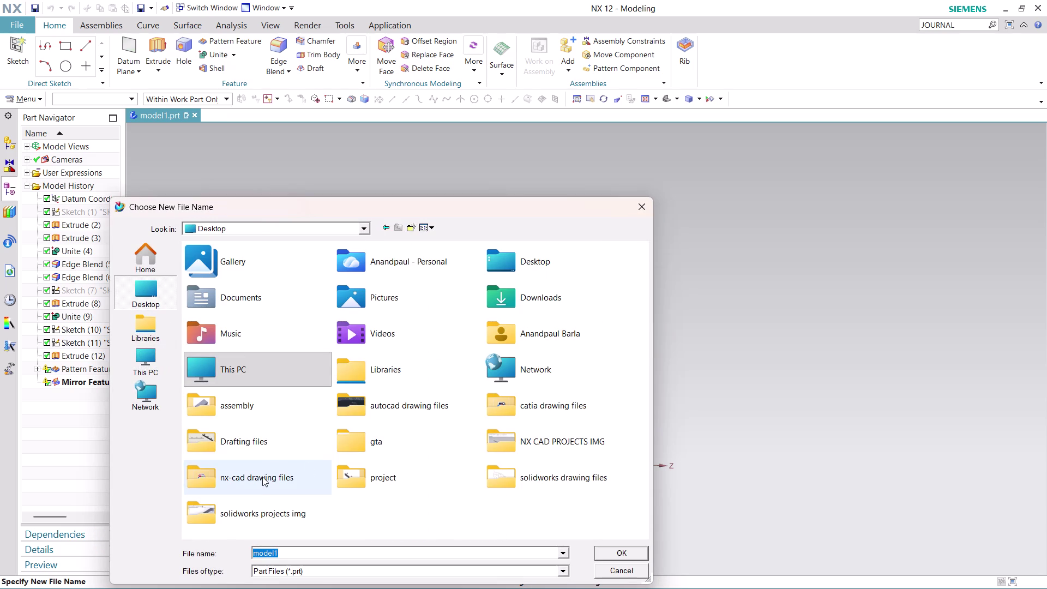
double_click(262, 477)
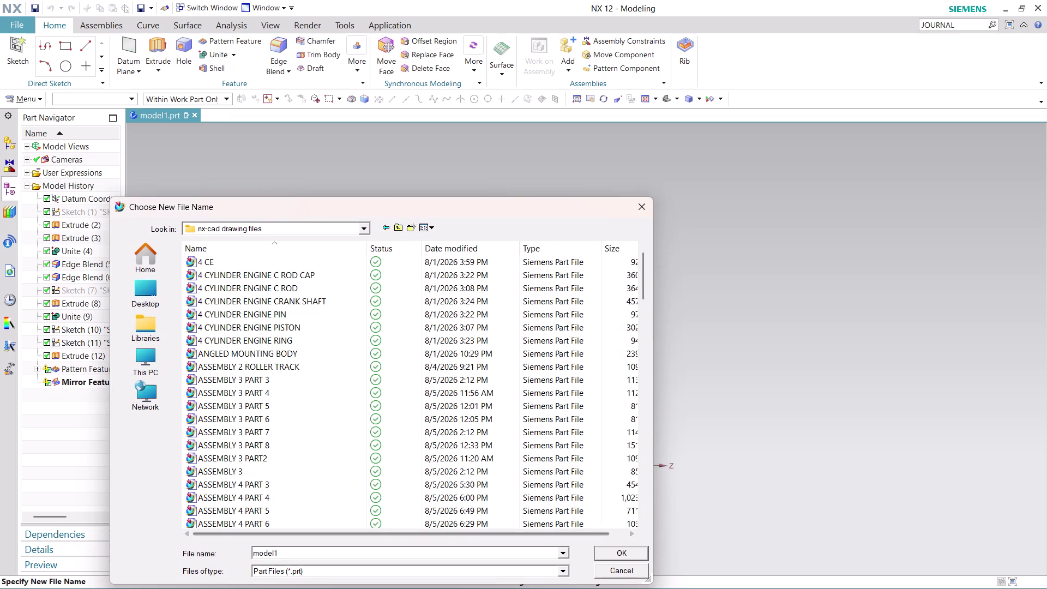
click(284, 554)
Name the file 'ASSEMBLY 15 PART 1' and save the part.
text(ASS)
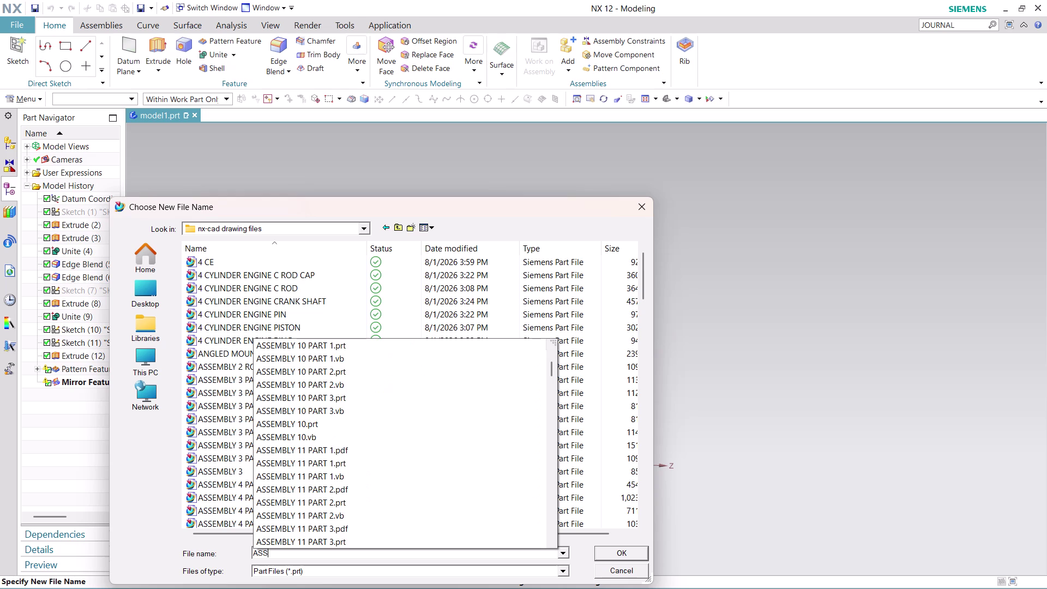
key(e)
text(MB)
text(LY)
key(space)
key(1)
key(5)
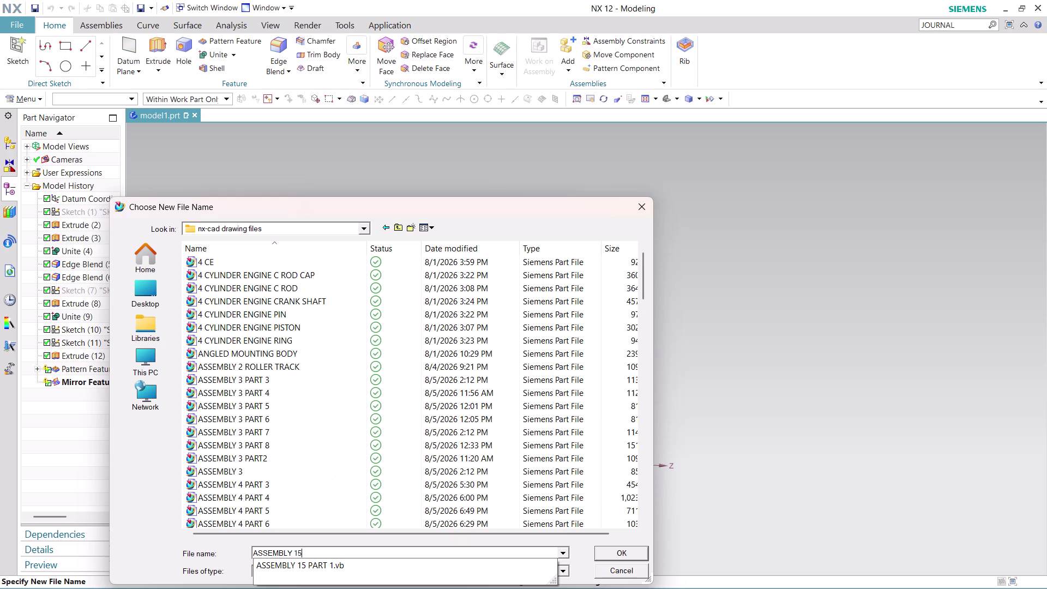
key(space)
text(PART)
key(space)
text(1)
key(Return)
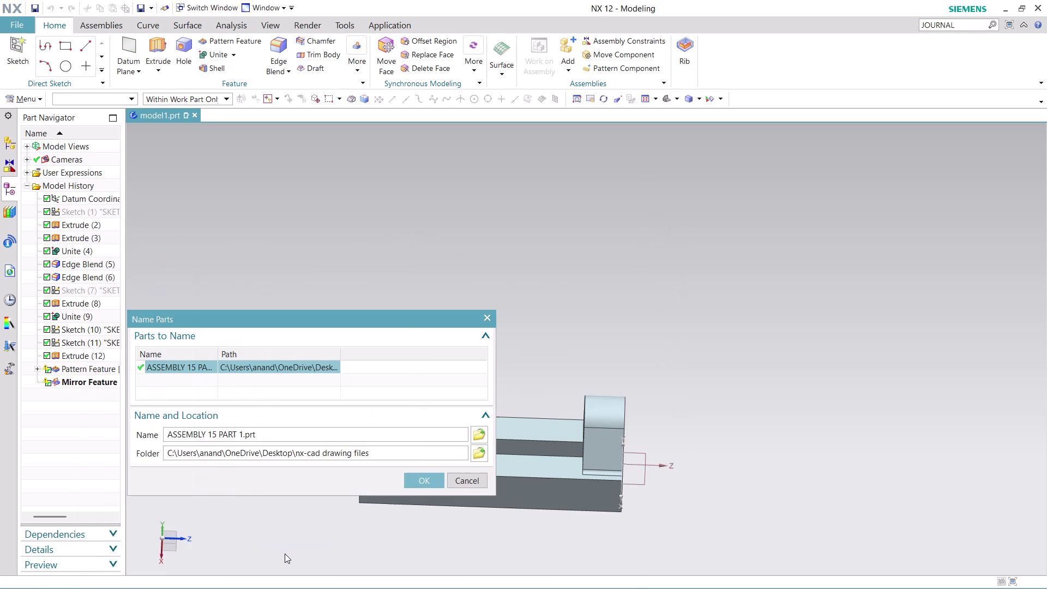
click(419, 480)
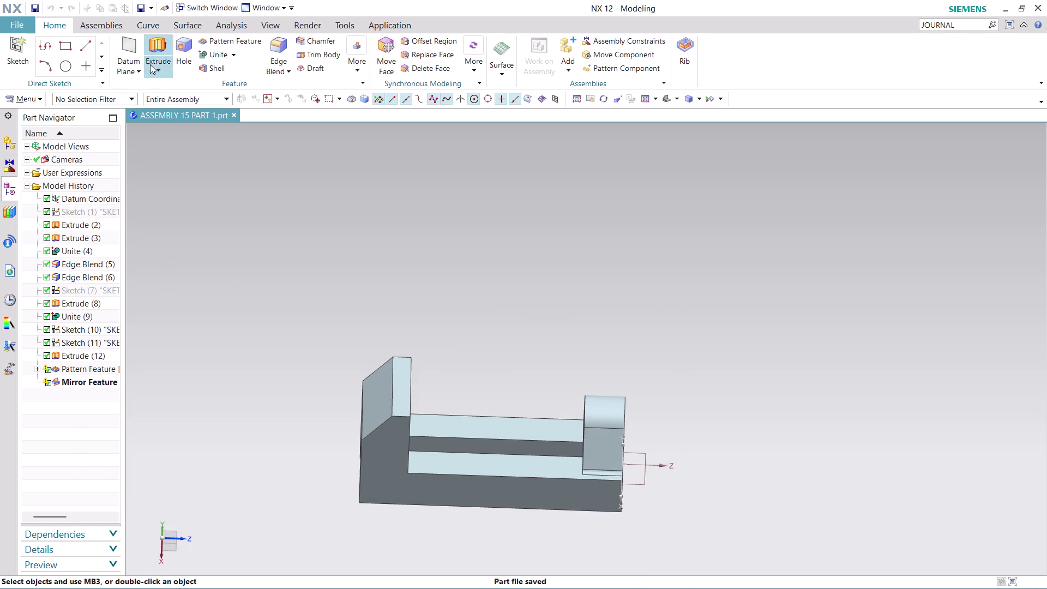
Orbit the saved block to show its top and a three-quarter view, then open File.
scroll(down, 3)
scroll(up, 3)
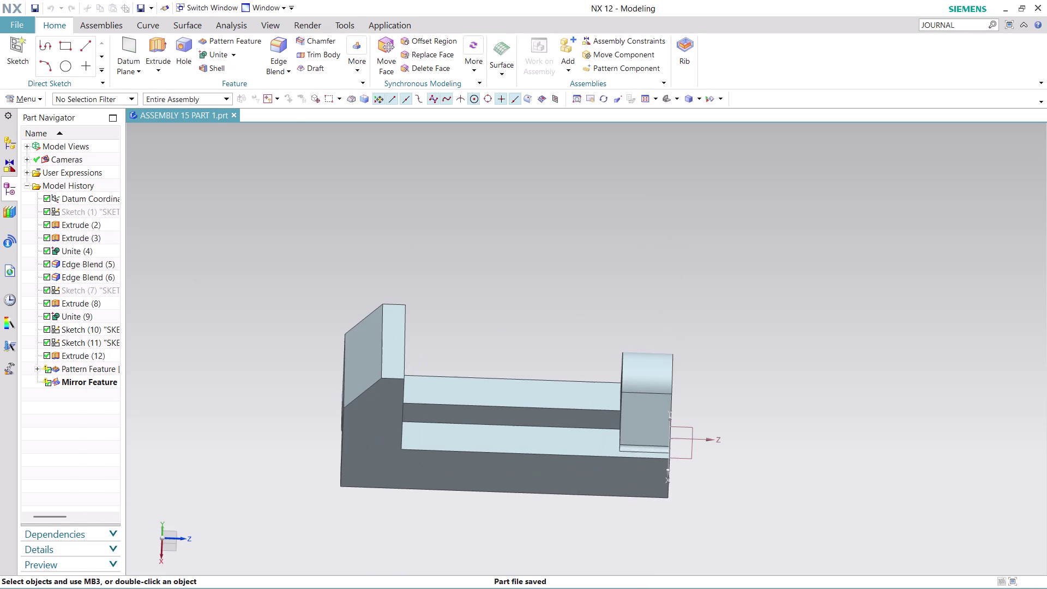
middle_drag(490, 528, 465, 502)
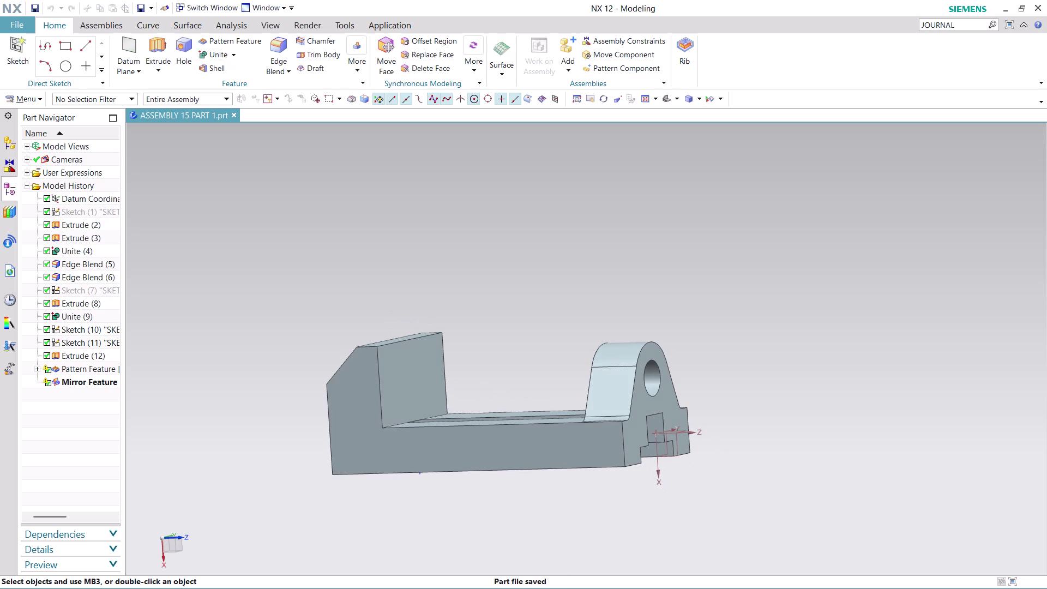
middle_drag(488, 521, 489, 421)
middle_drag(507, 416, 504, 444)
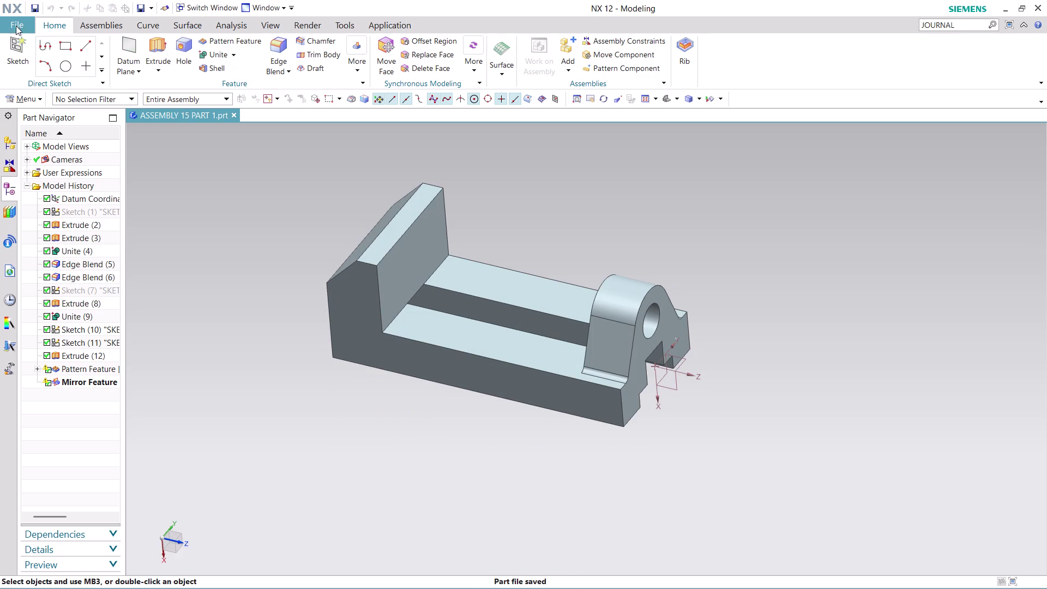
click(11, 25)
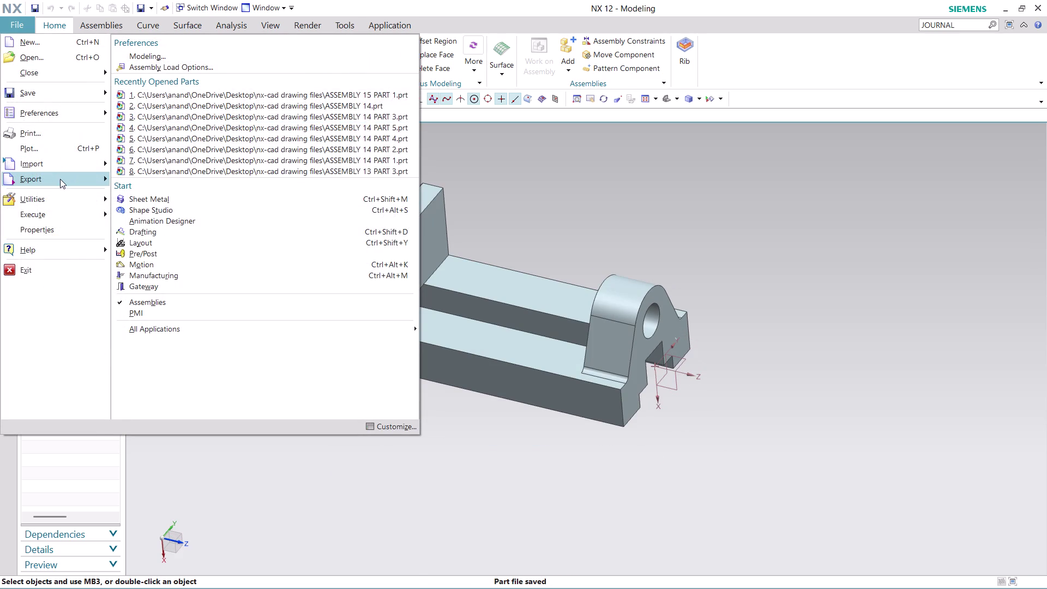
Export the current display to a PDF named 'ASSEMBLY 15 PART 1', trimming the name prefix.
click(191, 172)
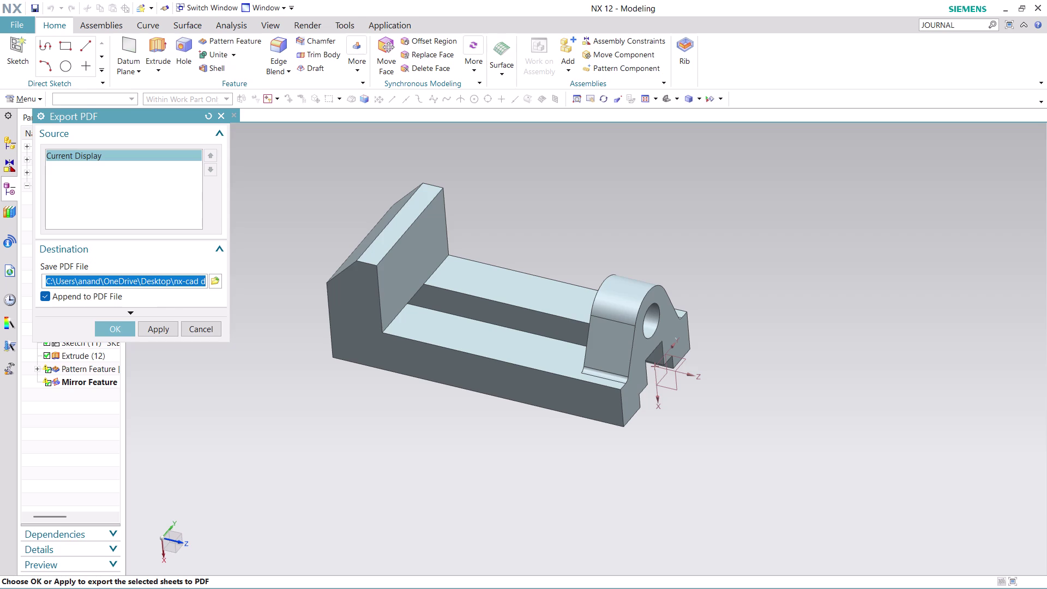
click(214, 278)
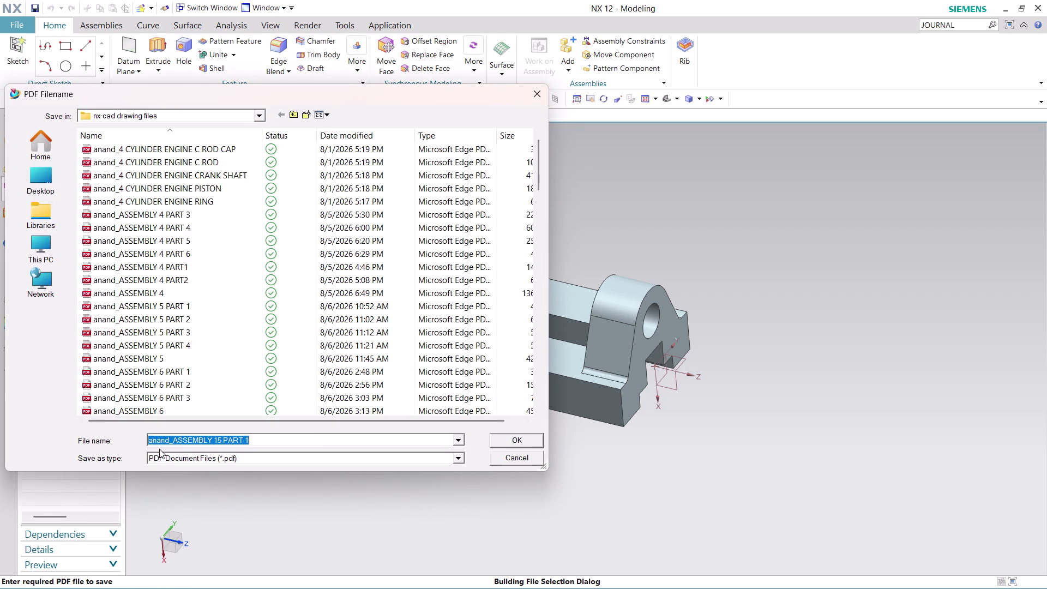
click(172, 441)
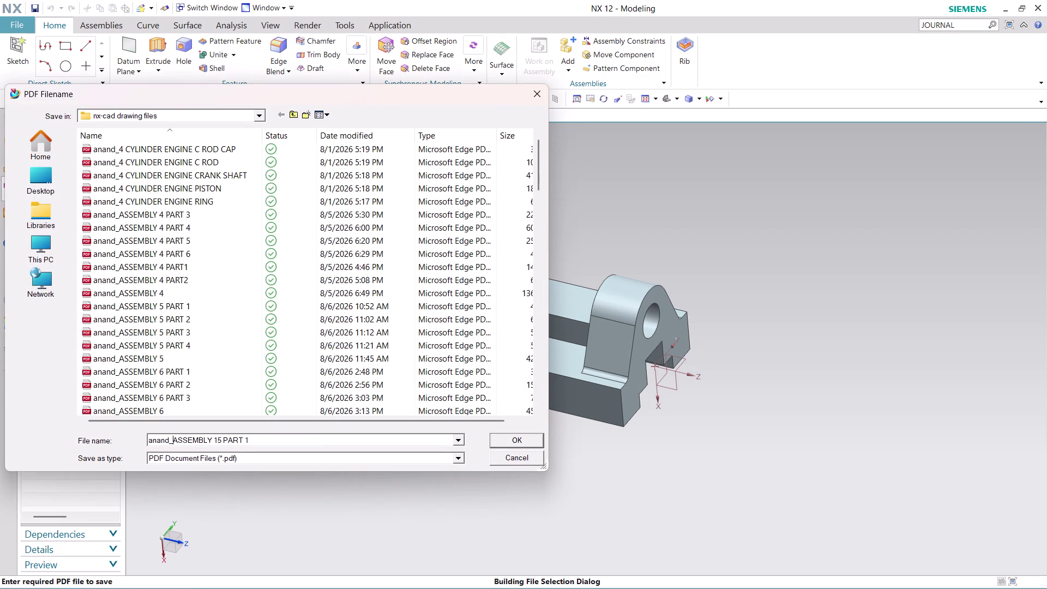
key(BackSpace)
key(BackSpace)
key(BackSpace)
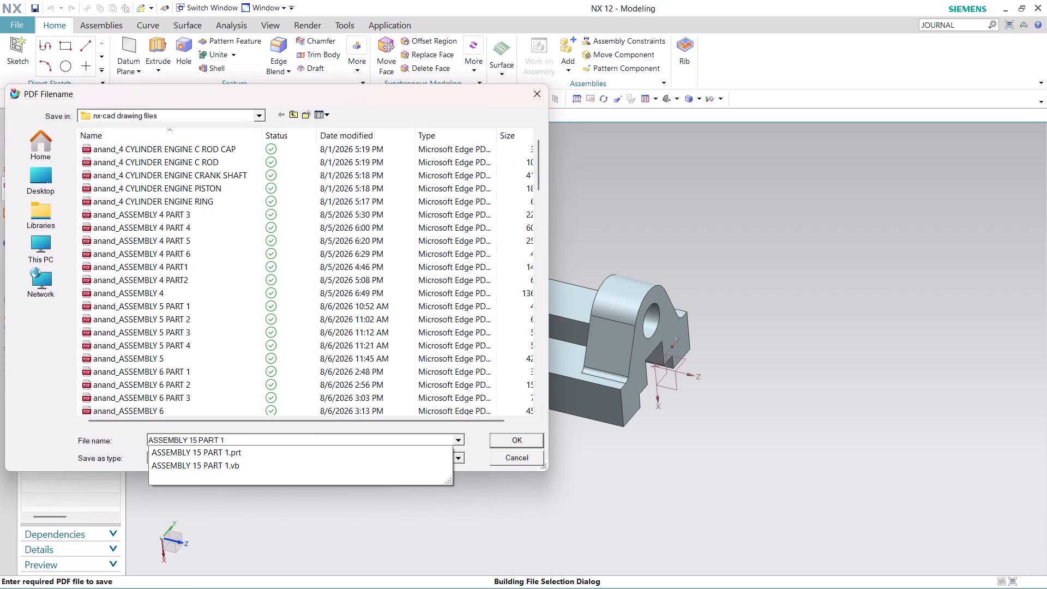
click(473, 434)
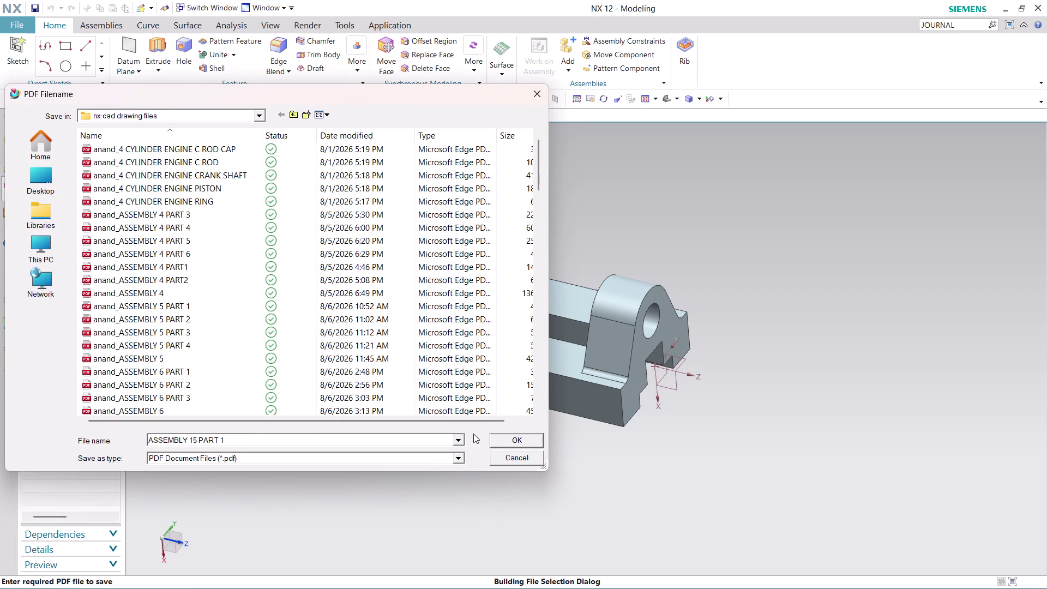
click(504, 440)
click(117, 331)
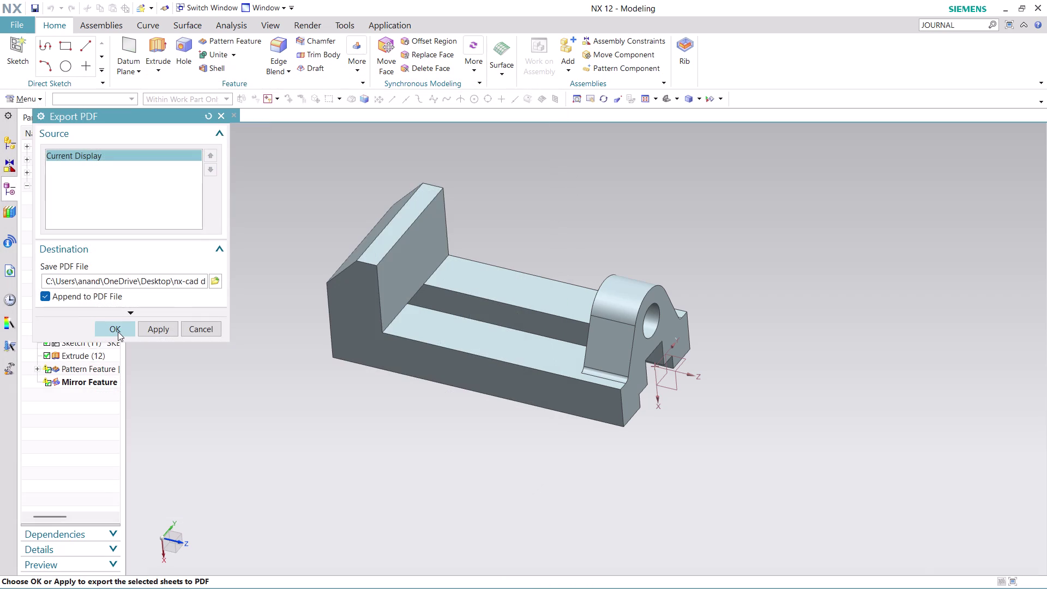